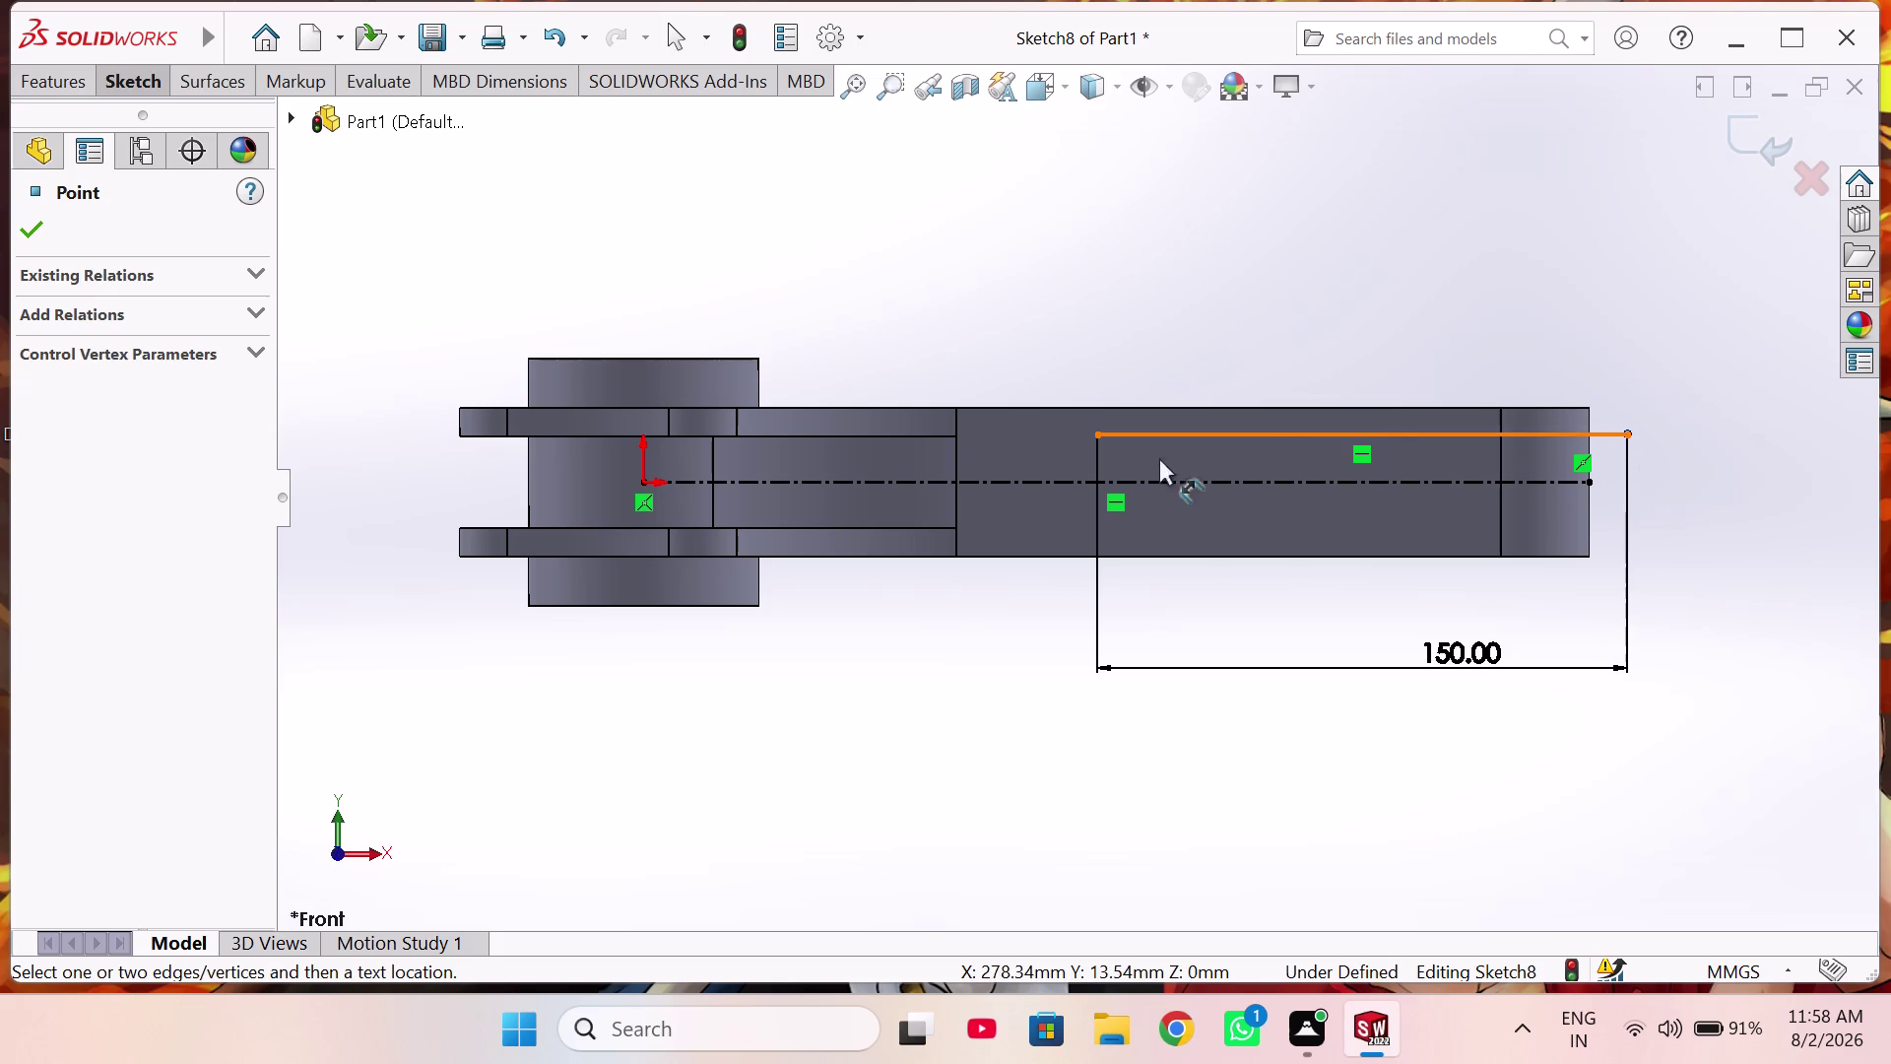
Set the horizontal line length to 150 and place the dimension below it.
drag(1097, 432, 1033, 433)
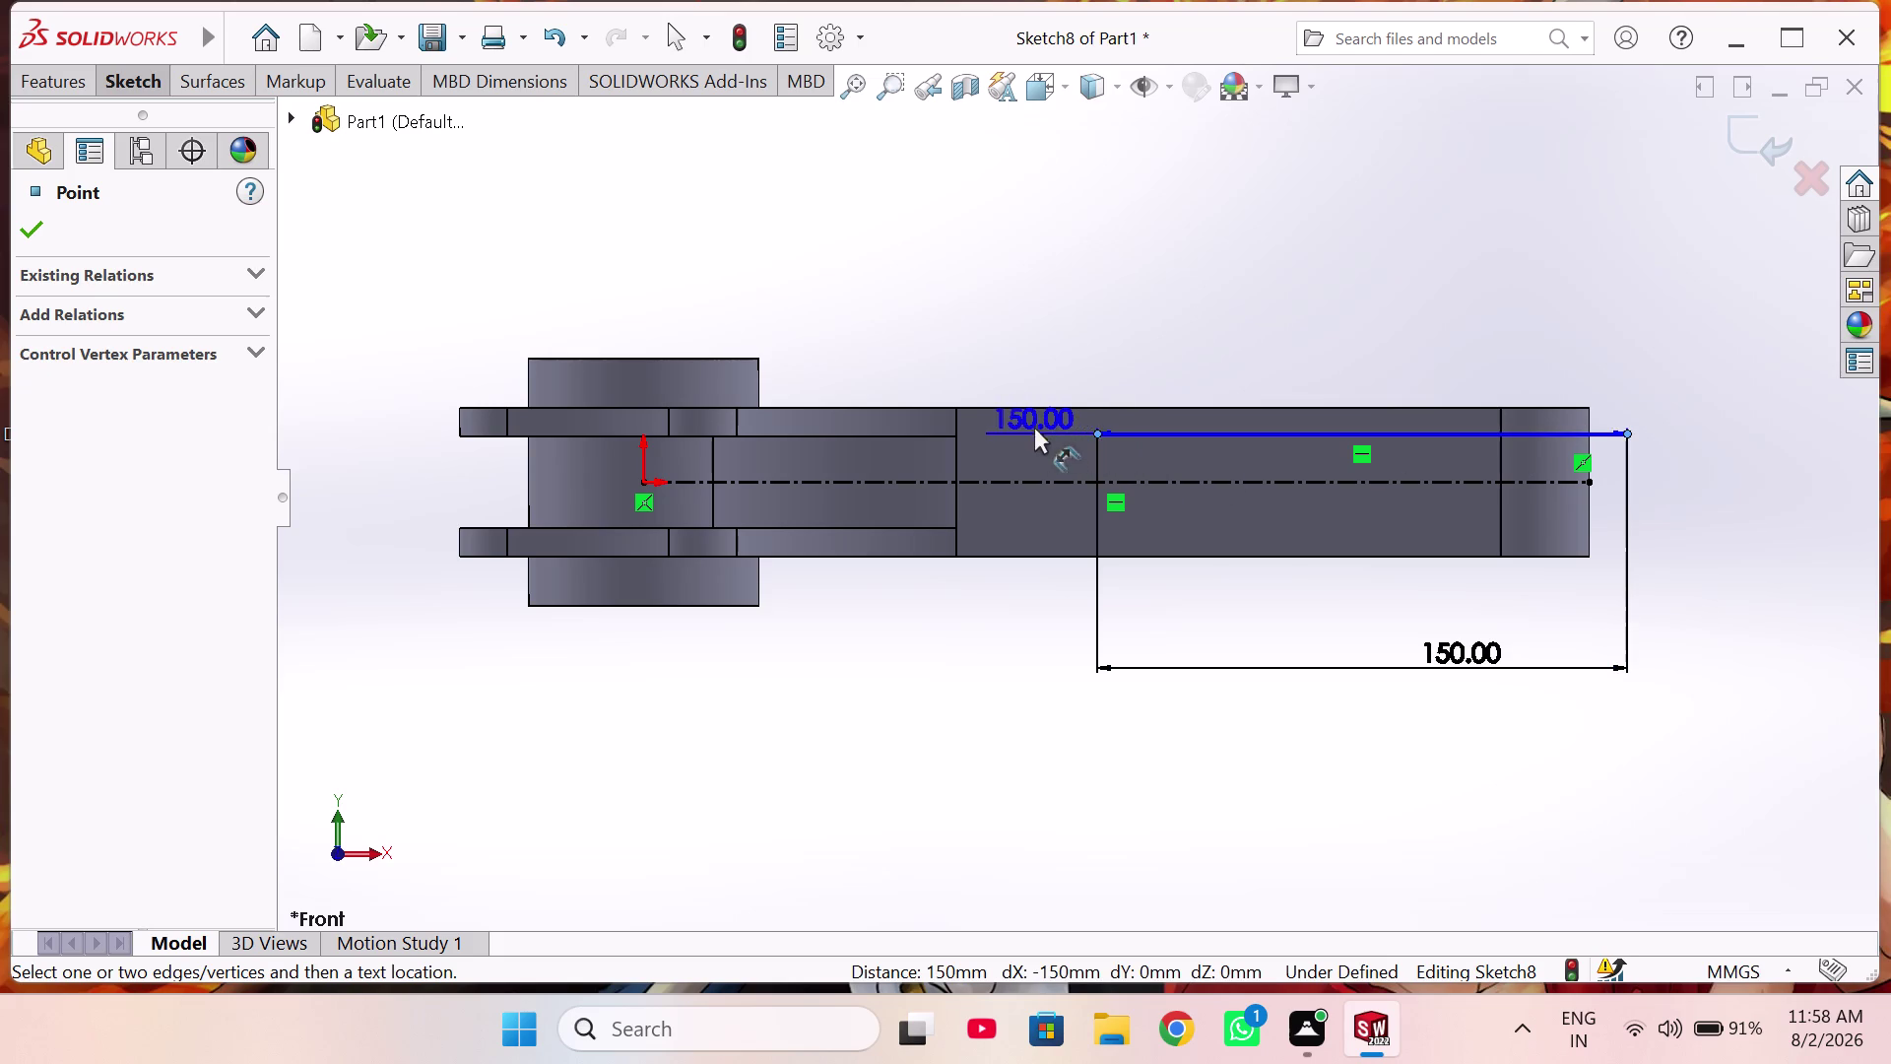
key(Escape)
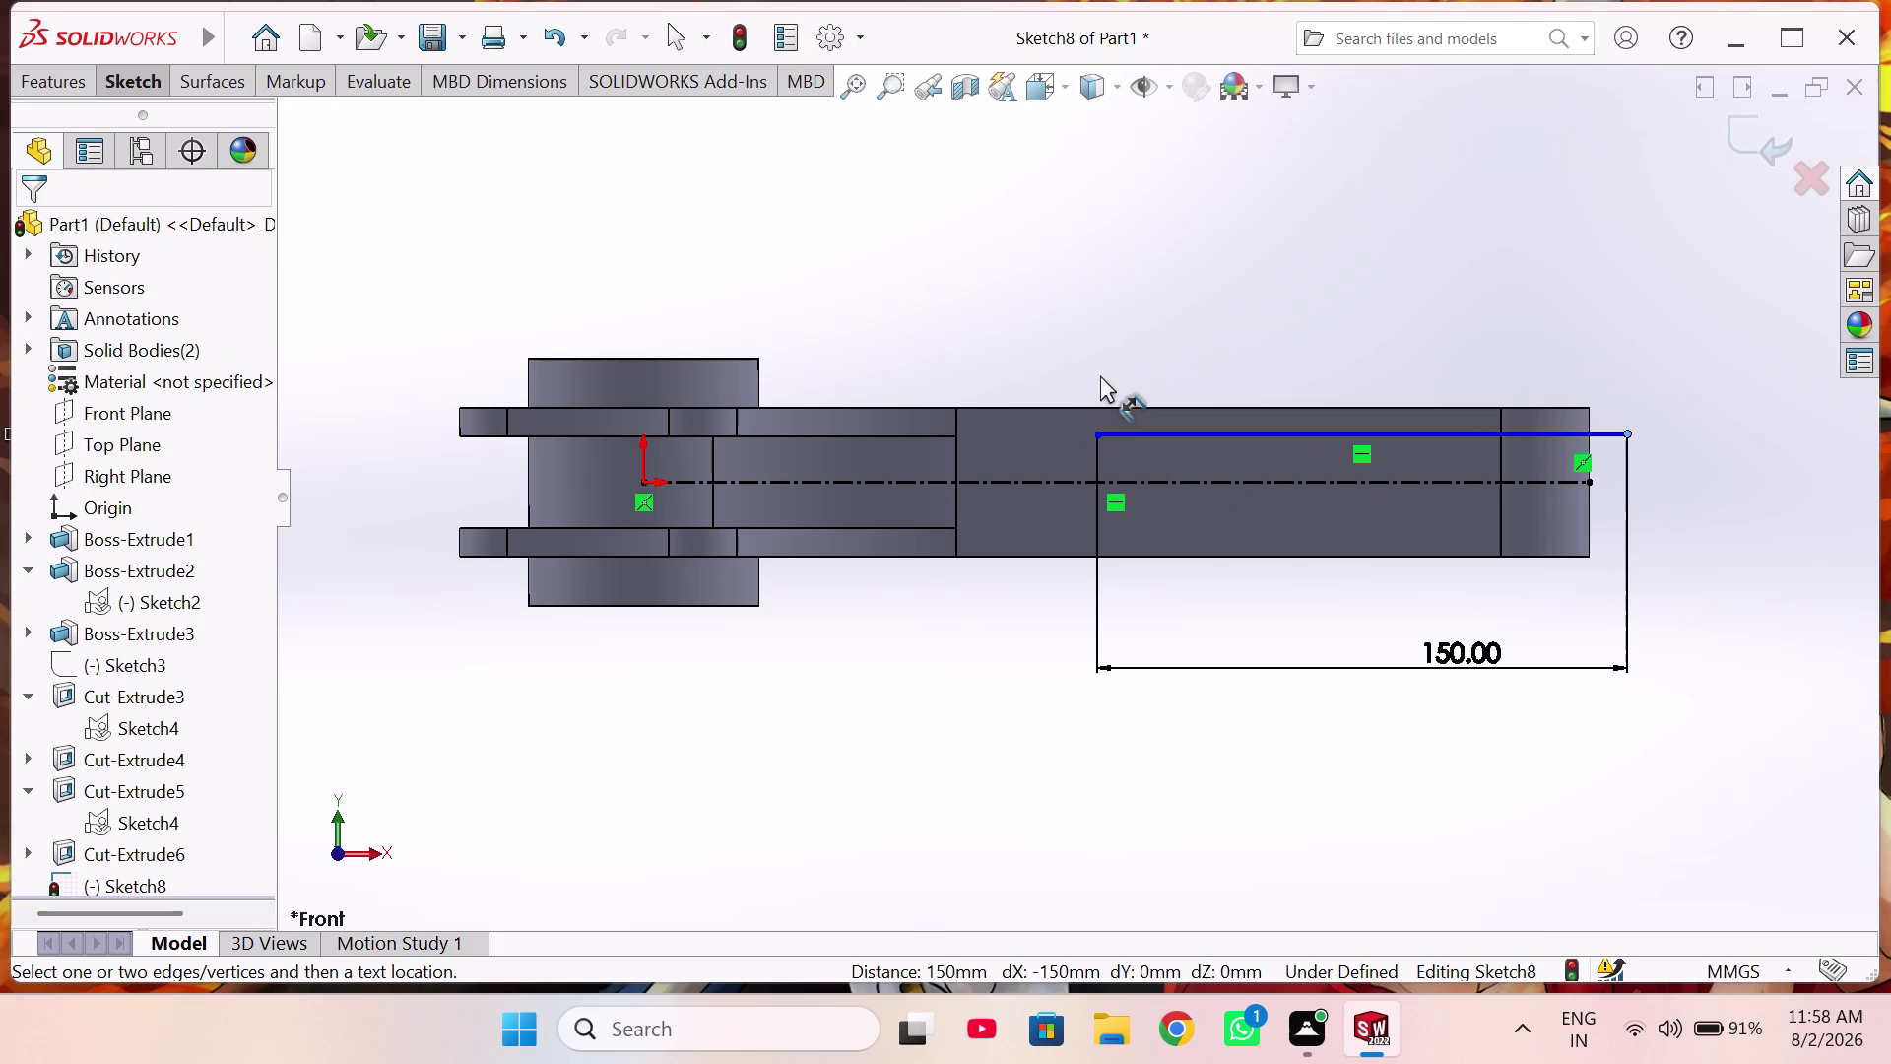
key(Escape)
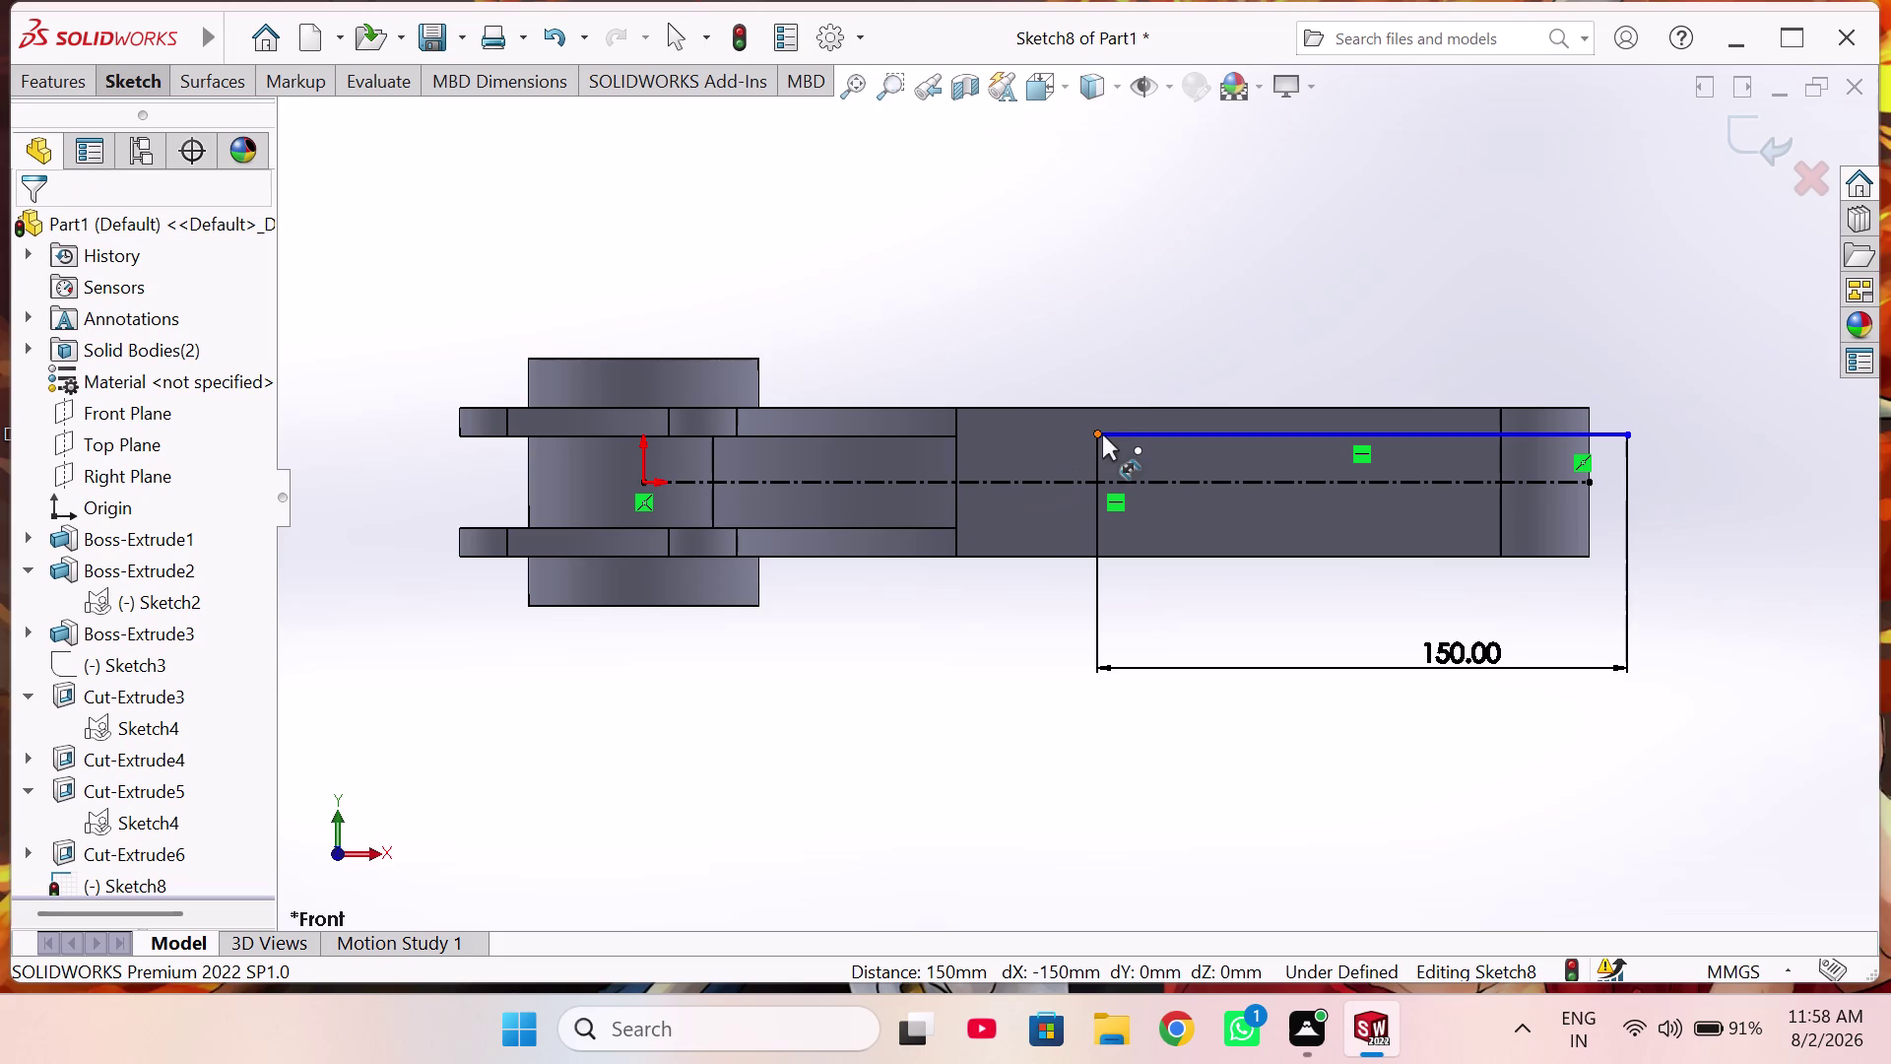
Shift the 150 mm line slightly to the left along the part.
right_click(1082, 298)
click(1139, 391)
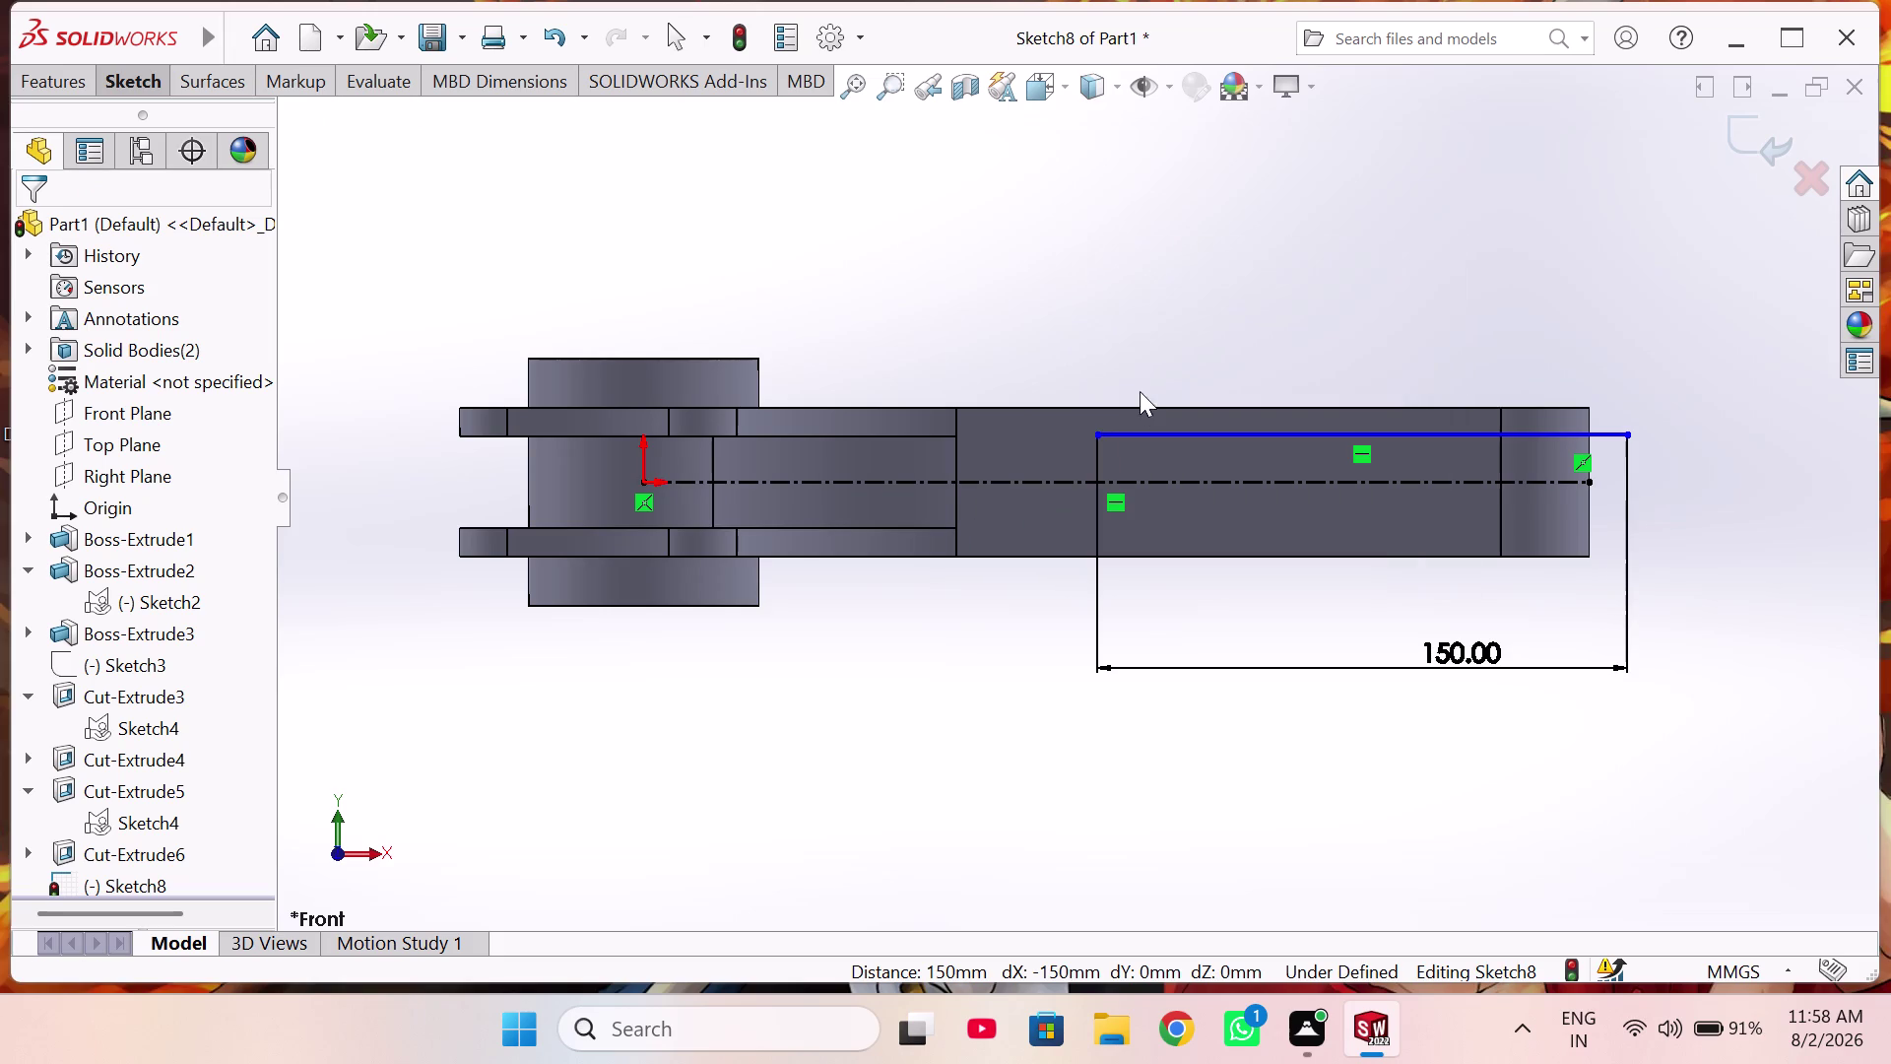
drag(1096, 434, 1069, 432)
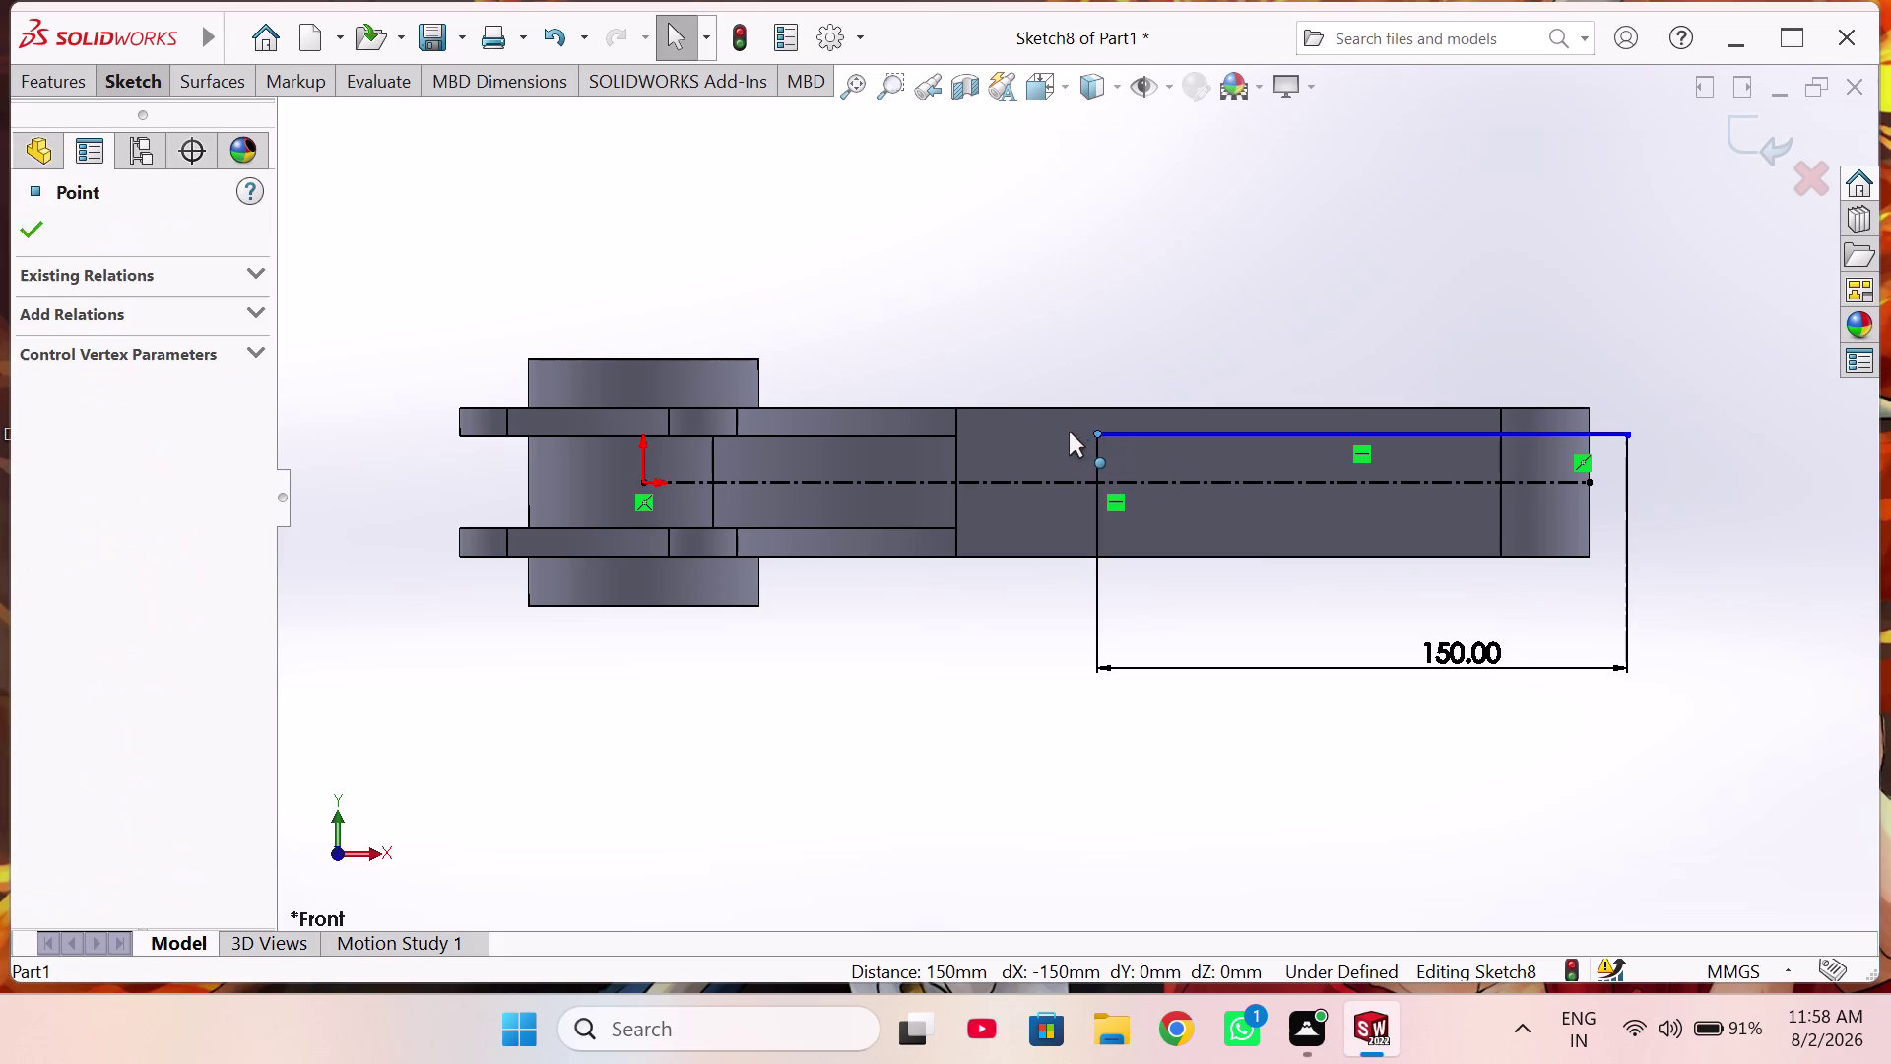
drag(1069, 433, 1052, 435)
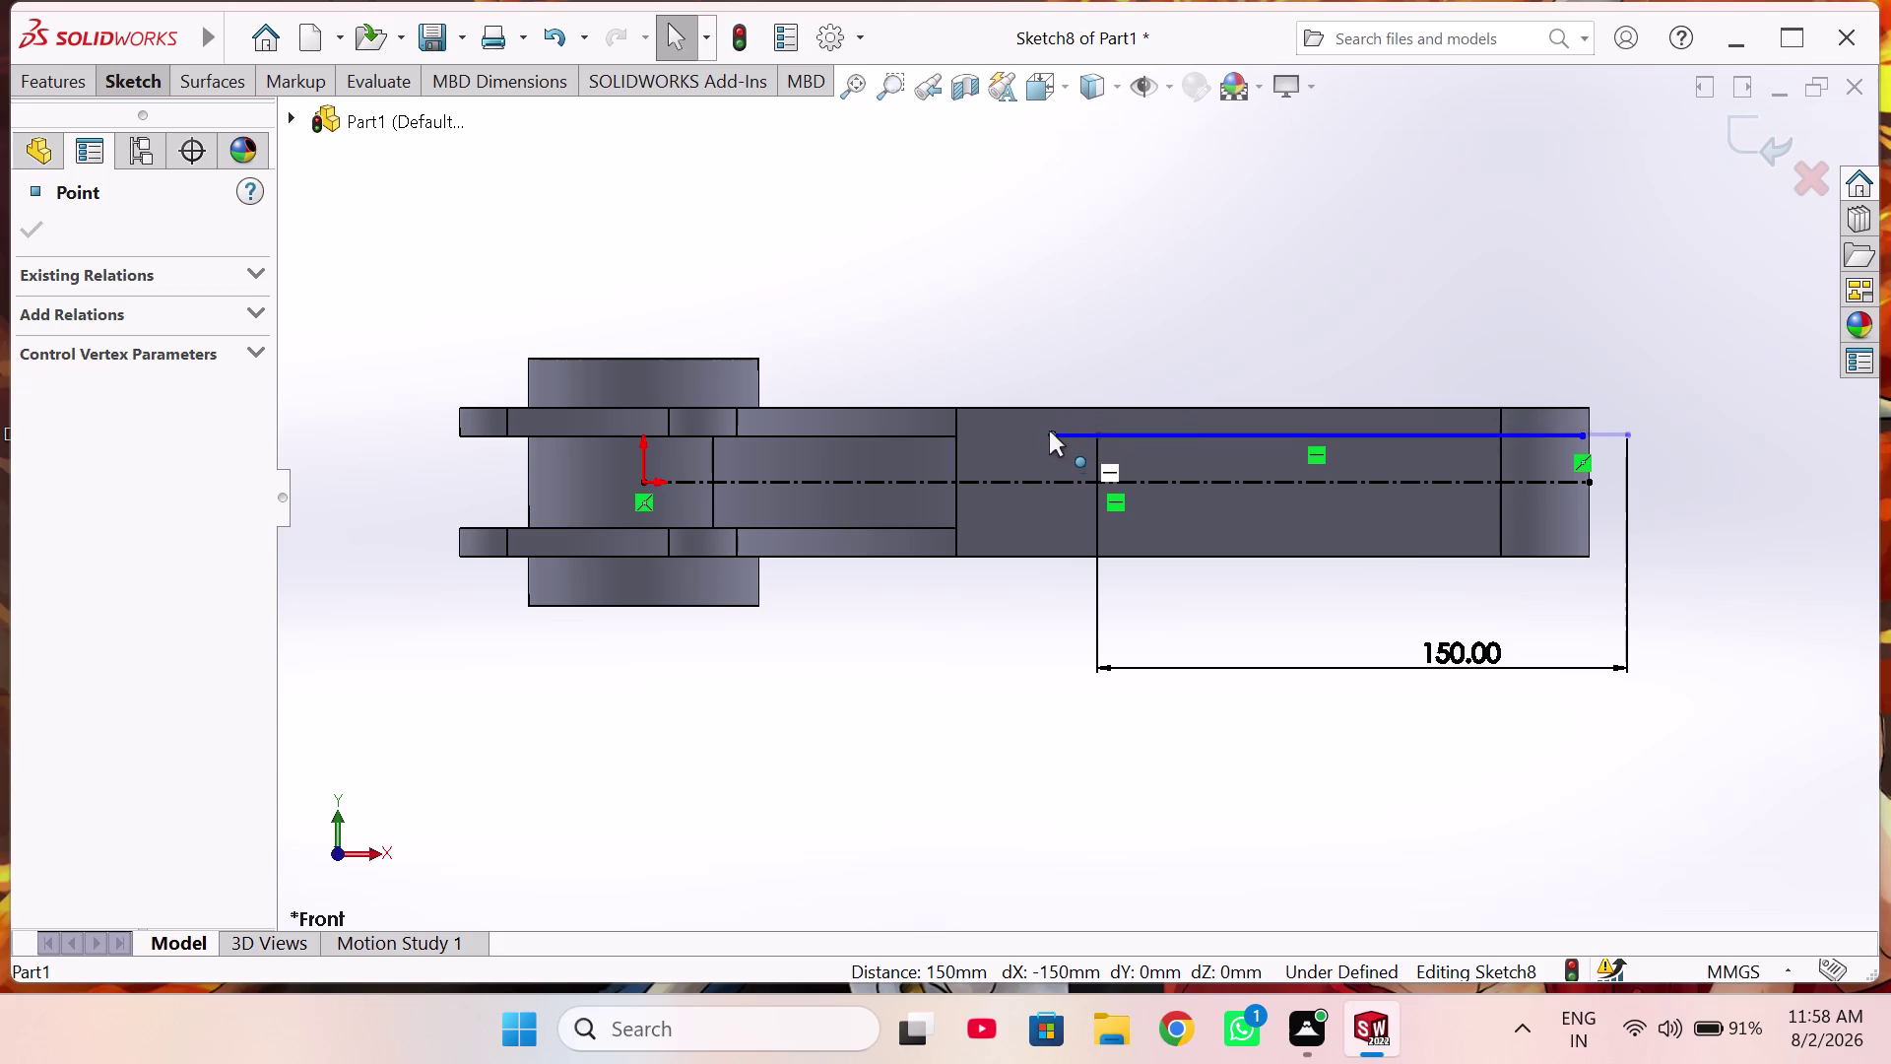
drag(1051, 435, 1044, 431)
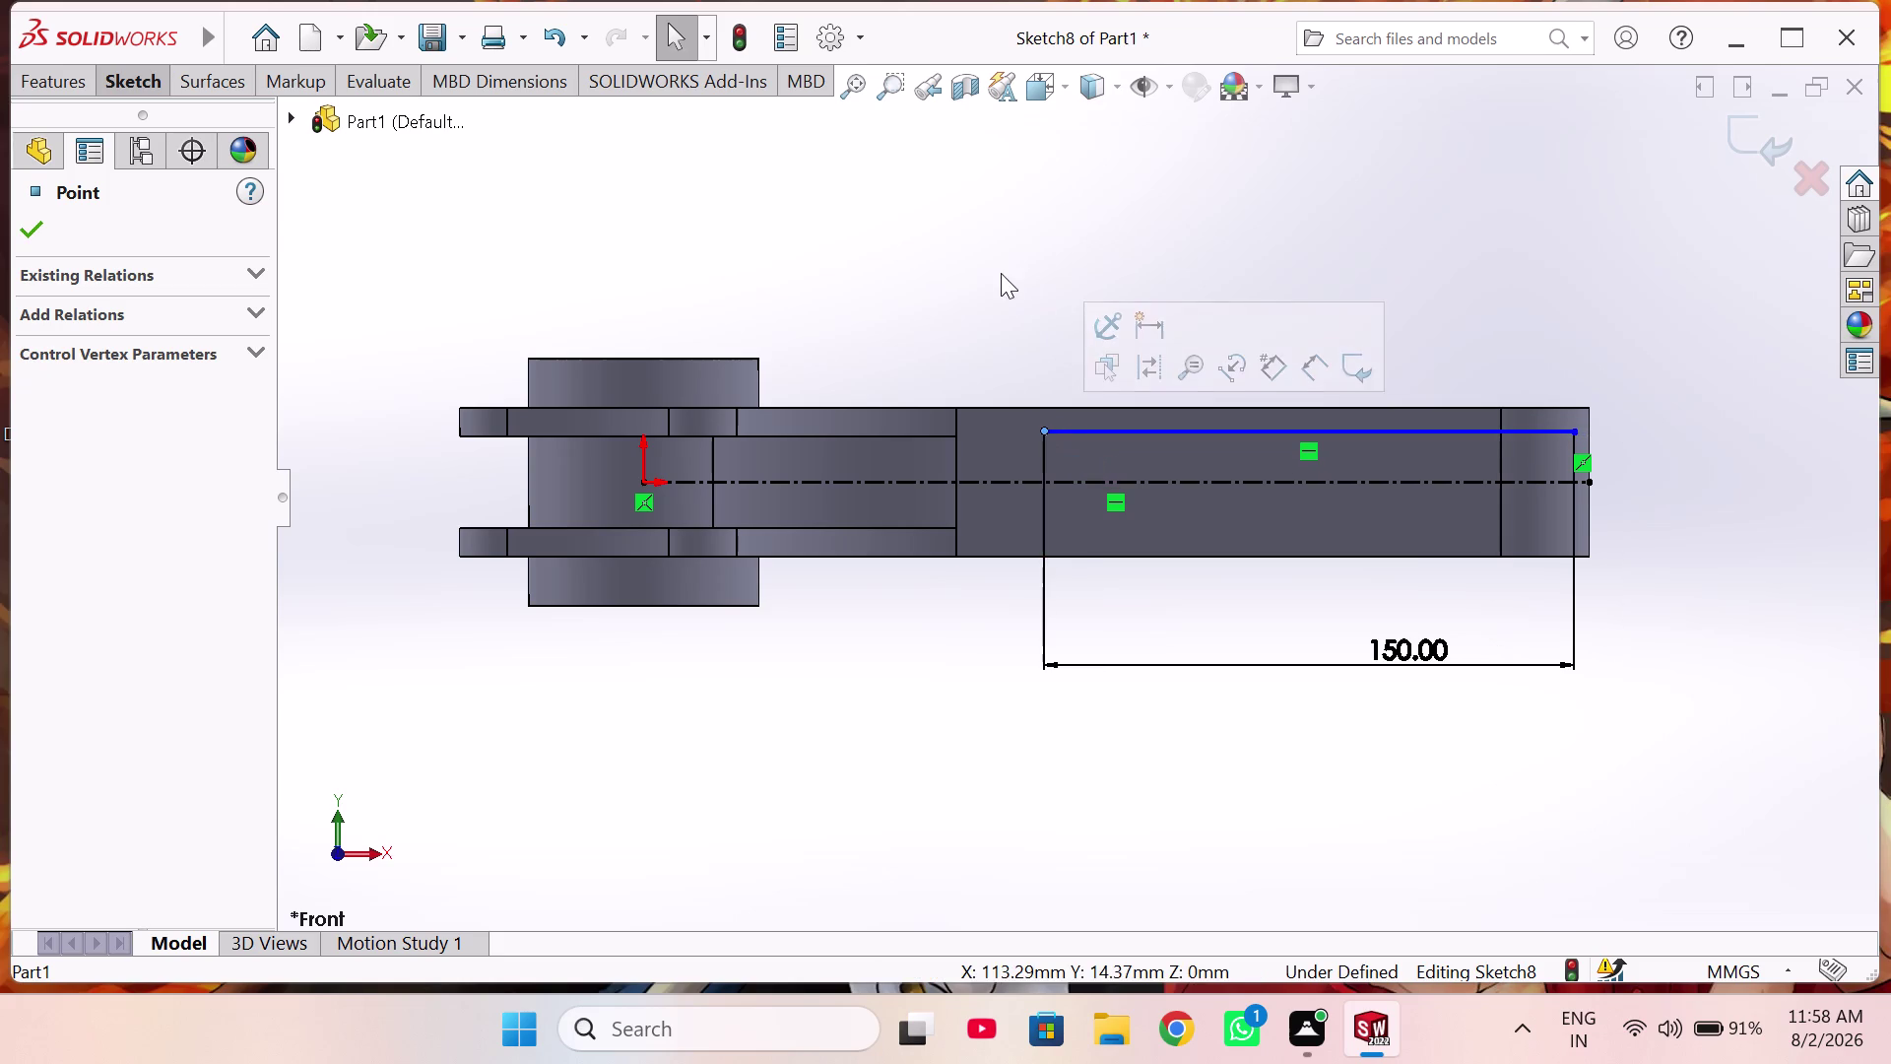
Dimension the 150 mm line 14 mm from the centerline, then end dimensioning.
click(1001, 273)
right_drag(1181, 334, 1146, 207)
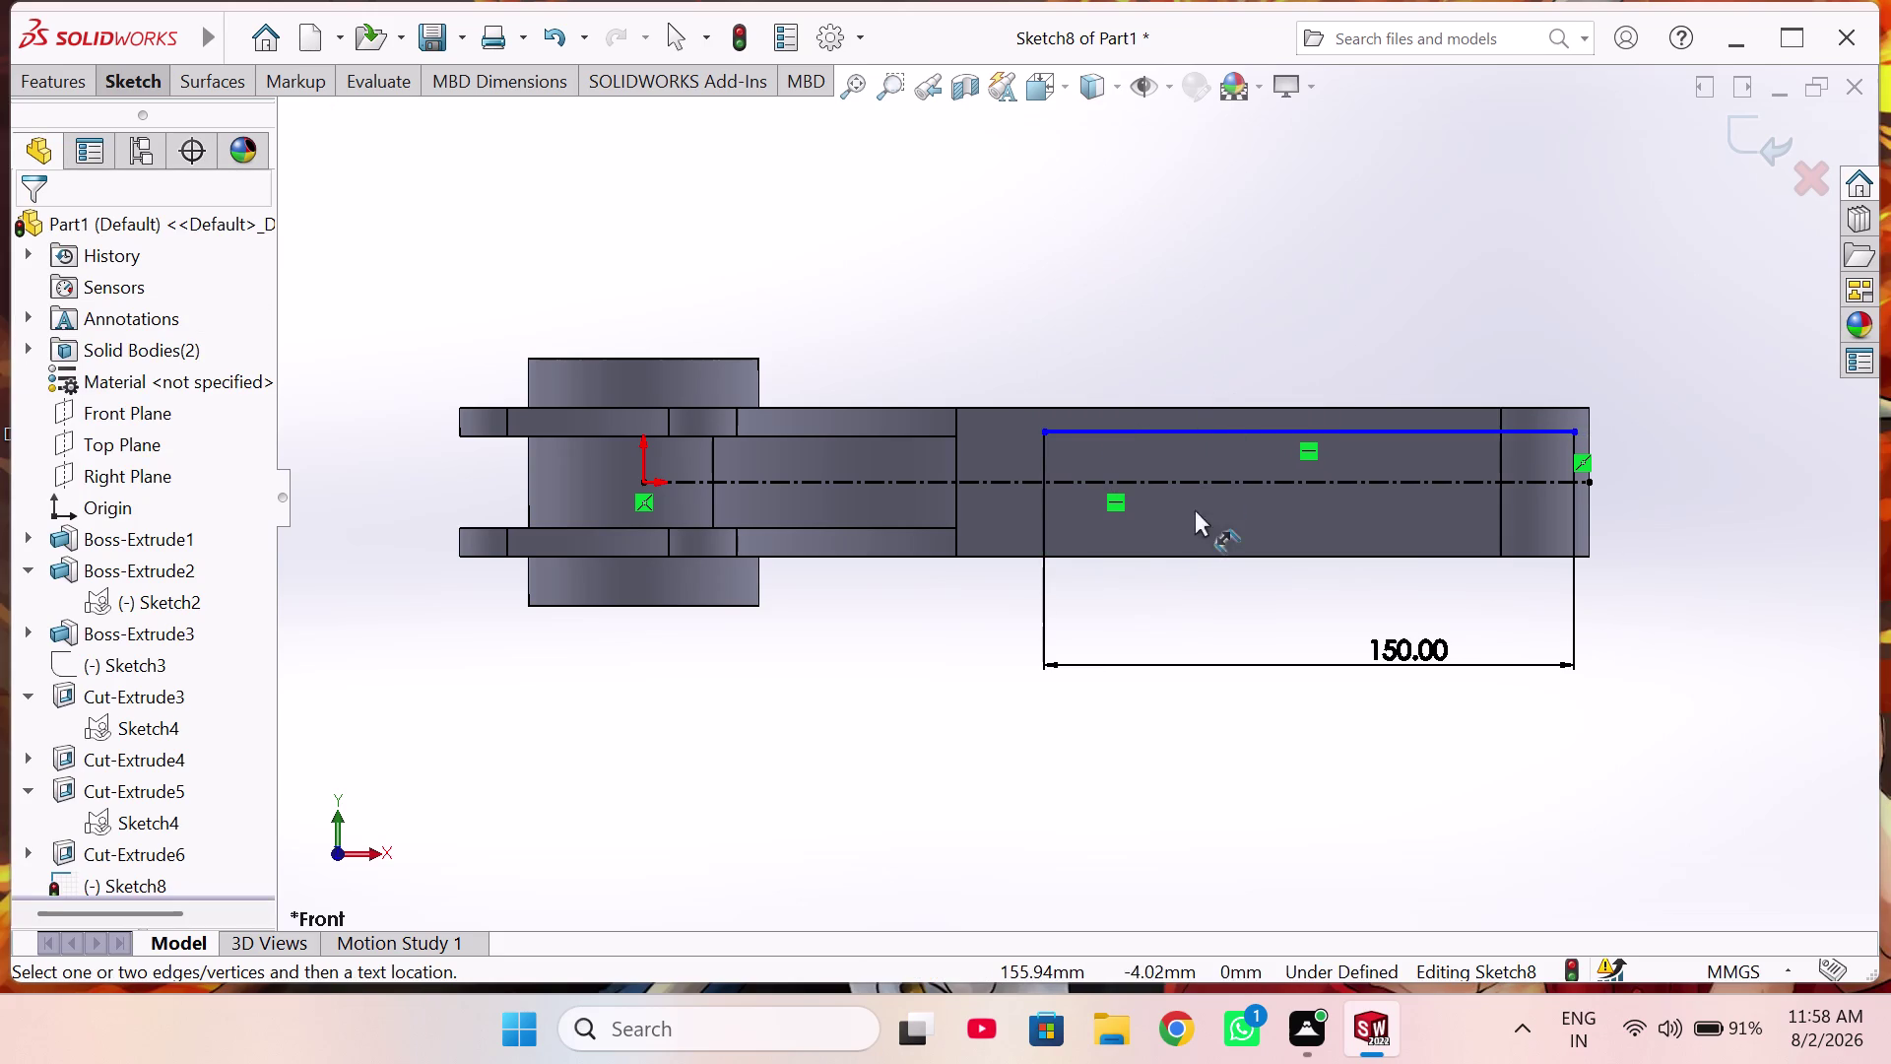
click(1233, 478)
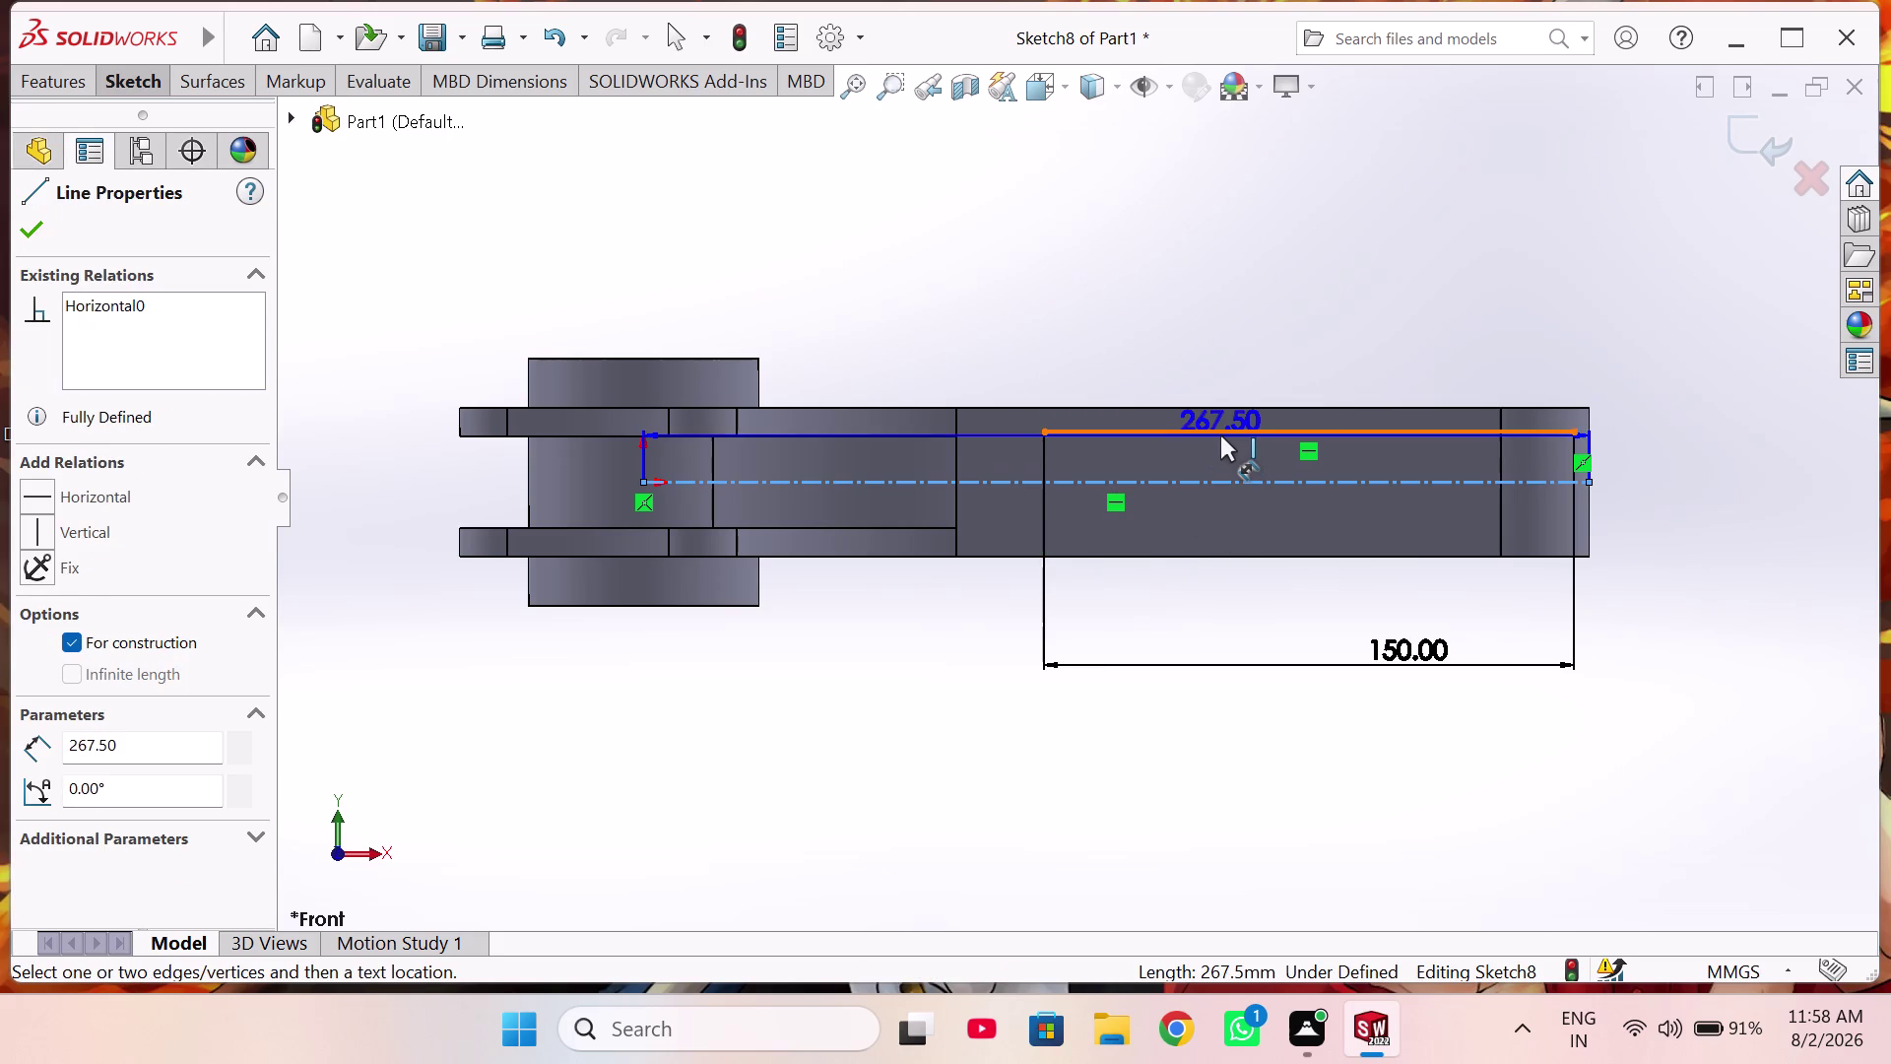
click(1222, 433)
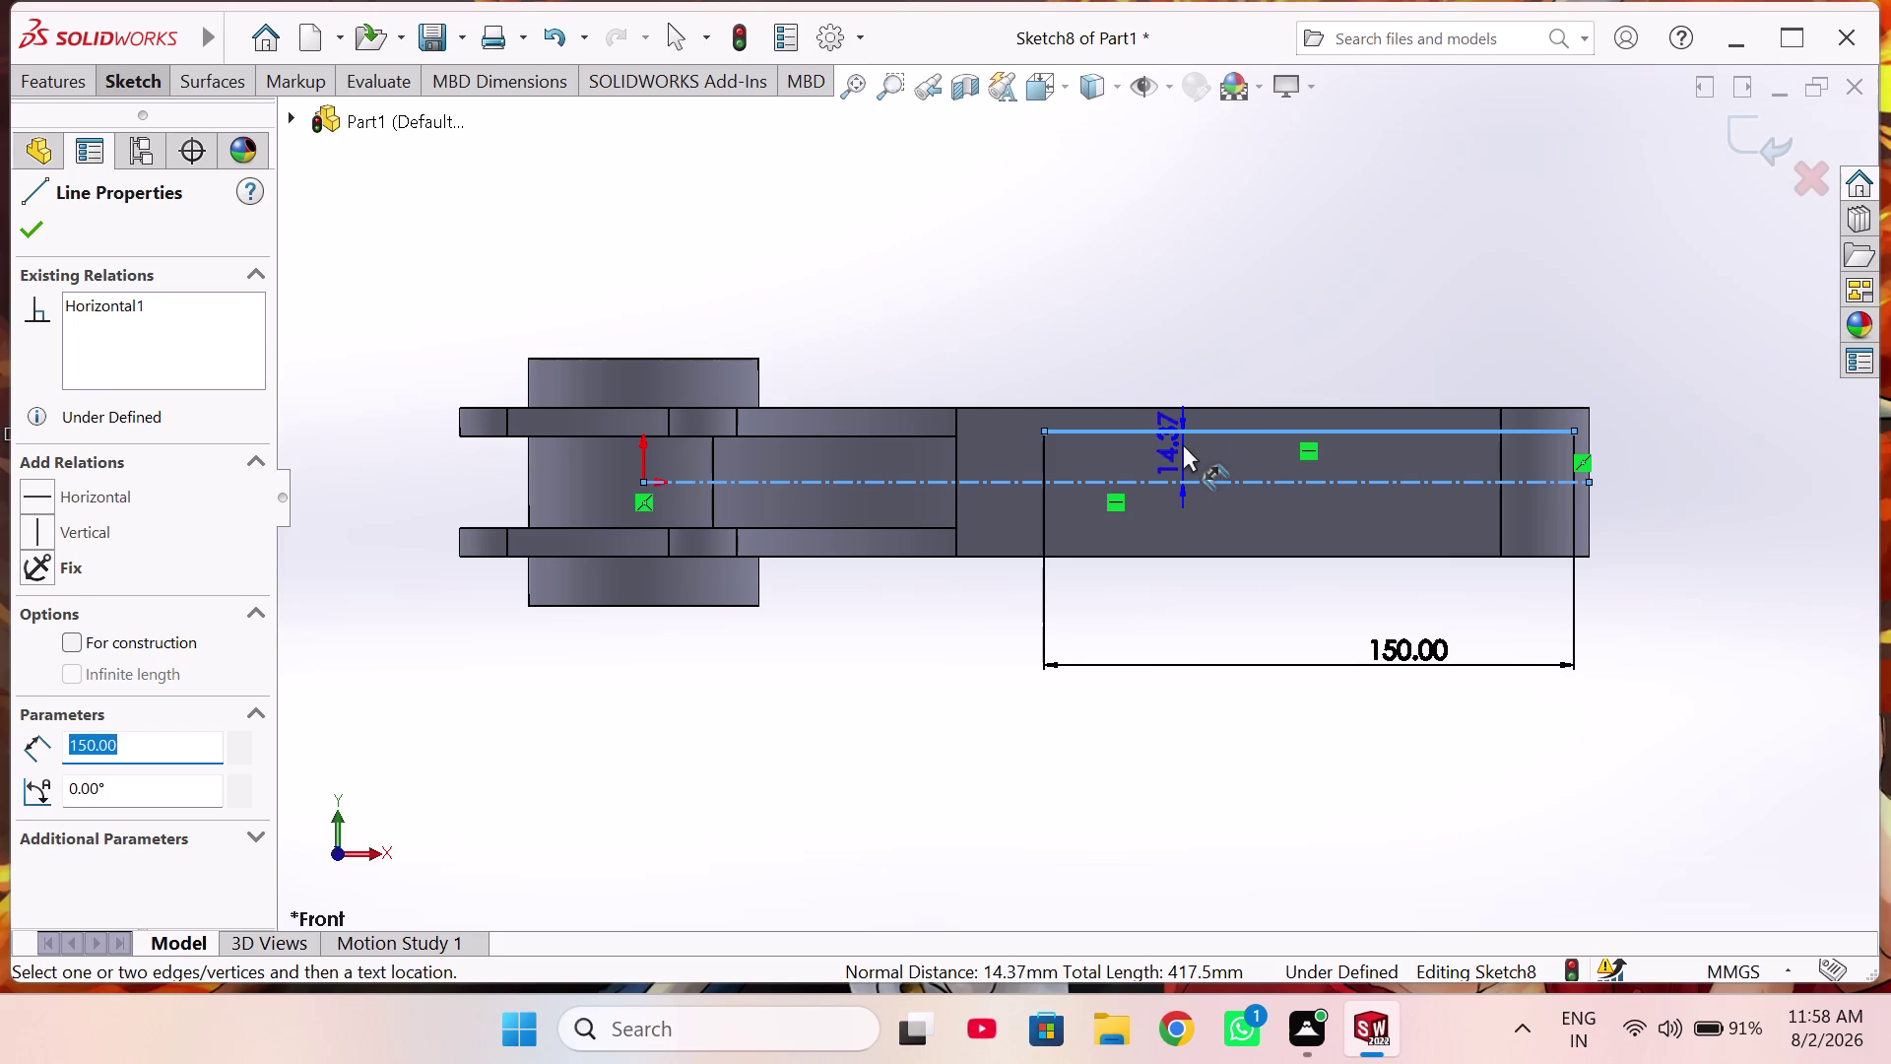
click(1182, 444)
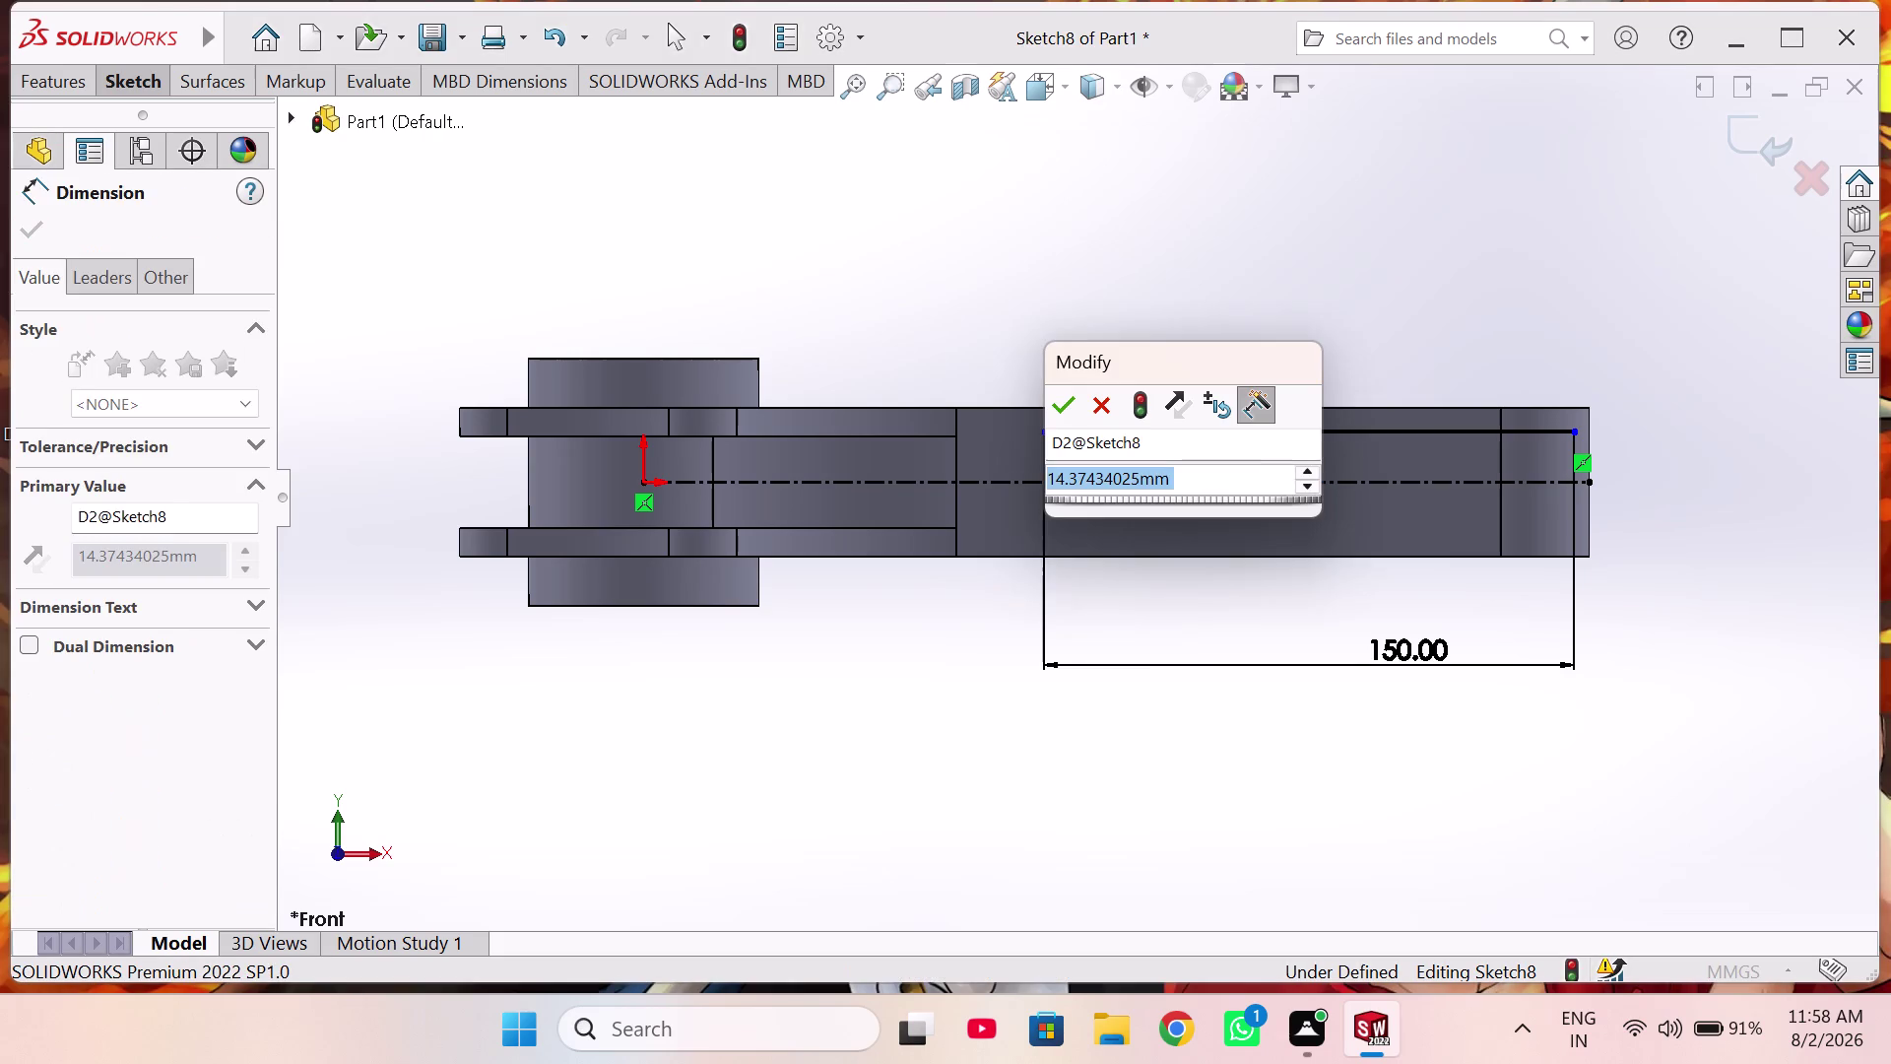
text(14)
key(Return)
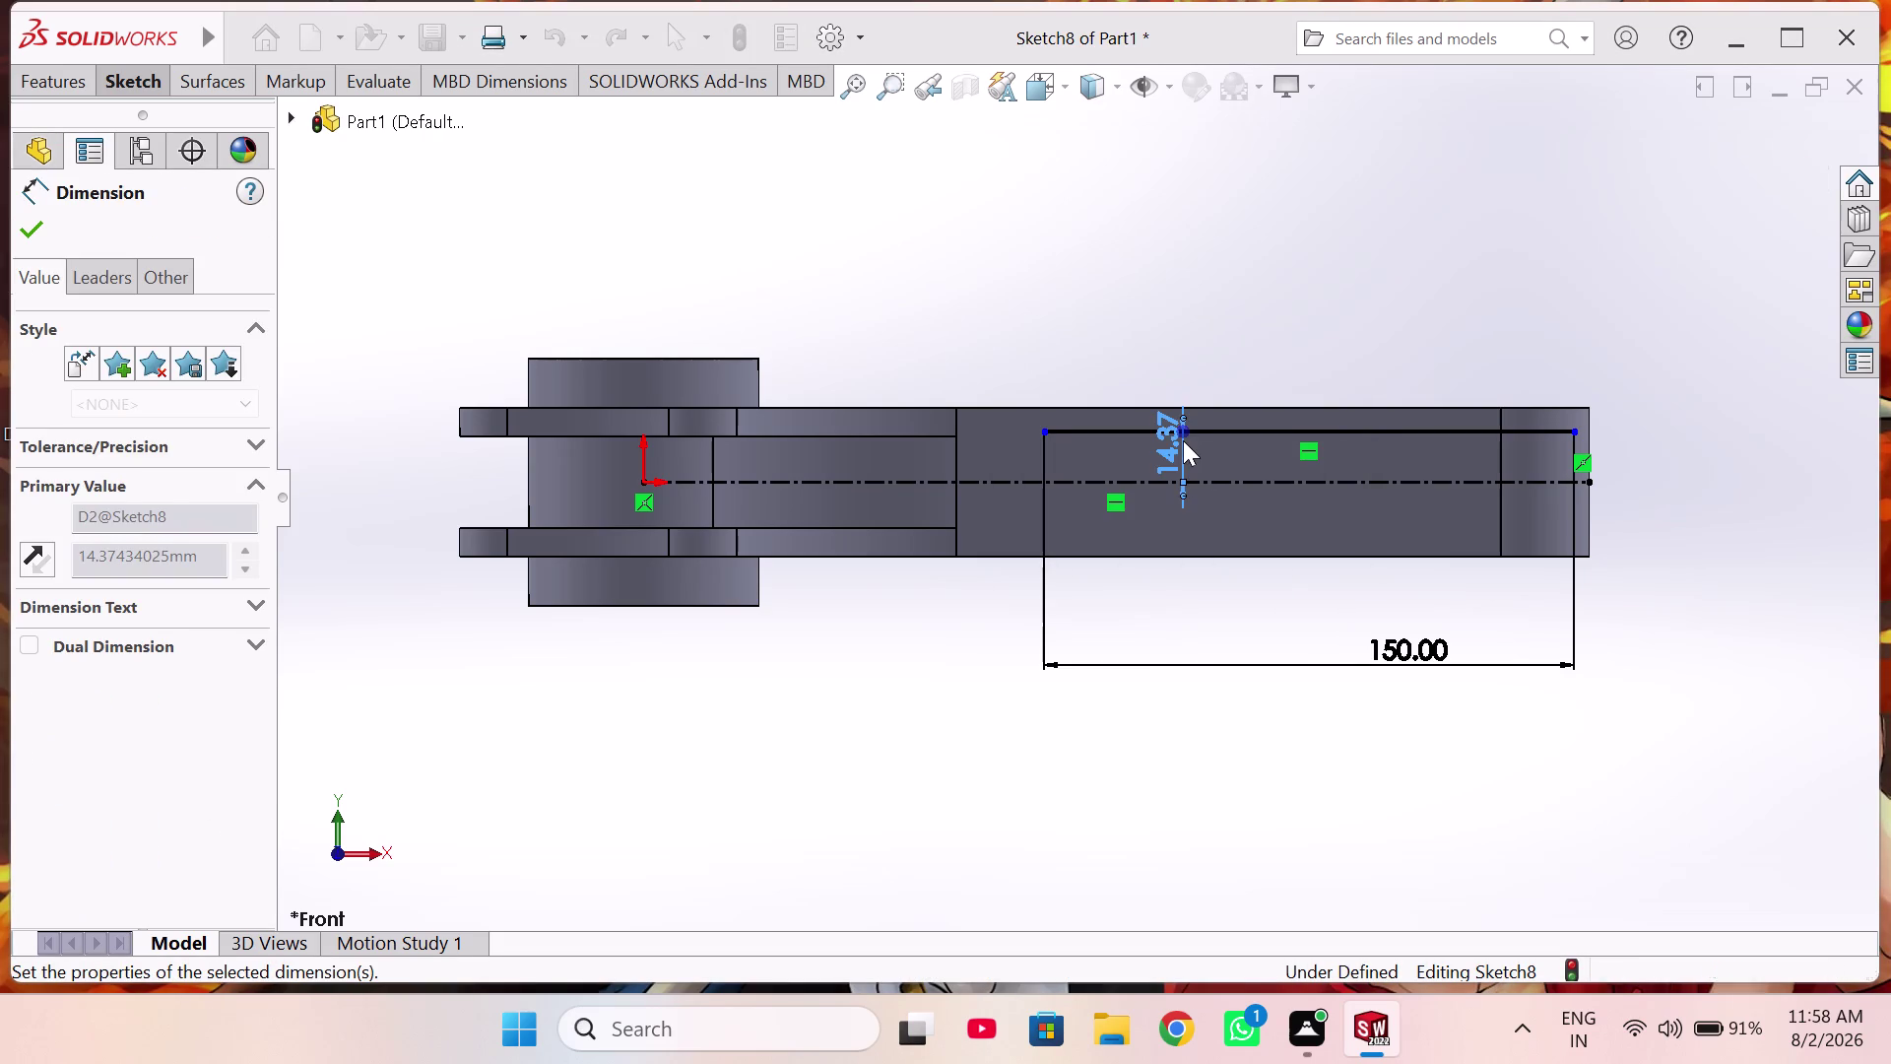
right_click(1355, 273)
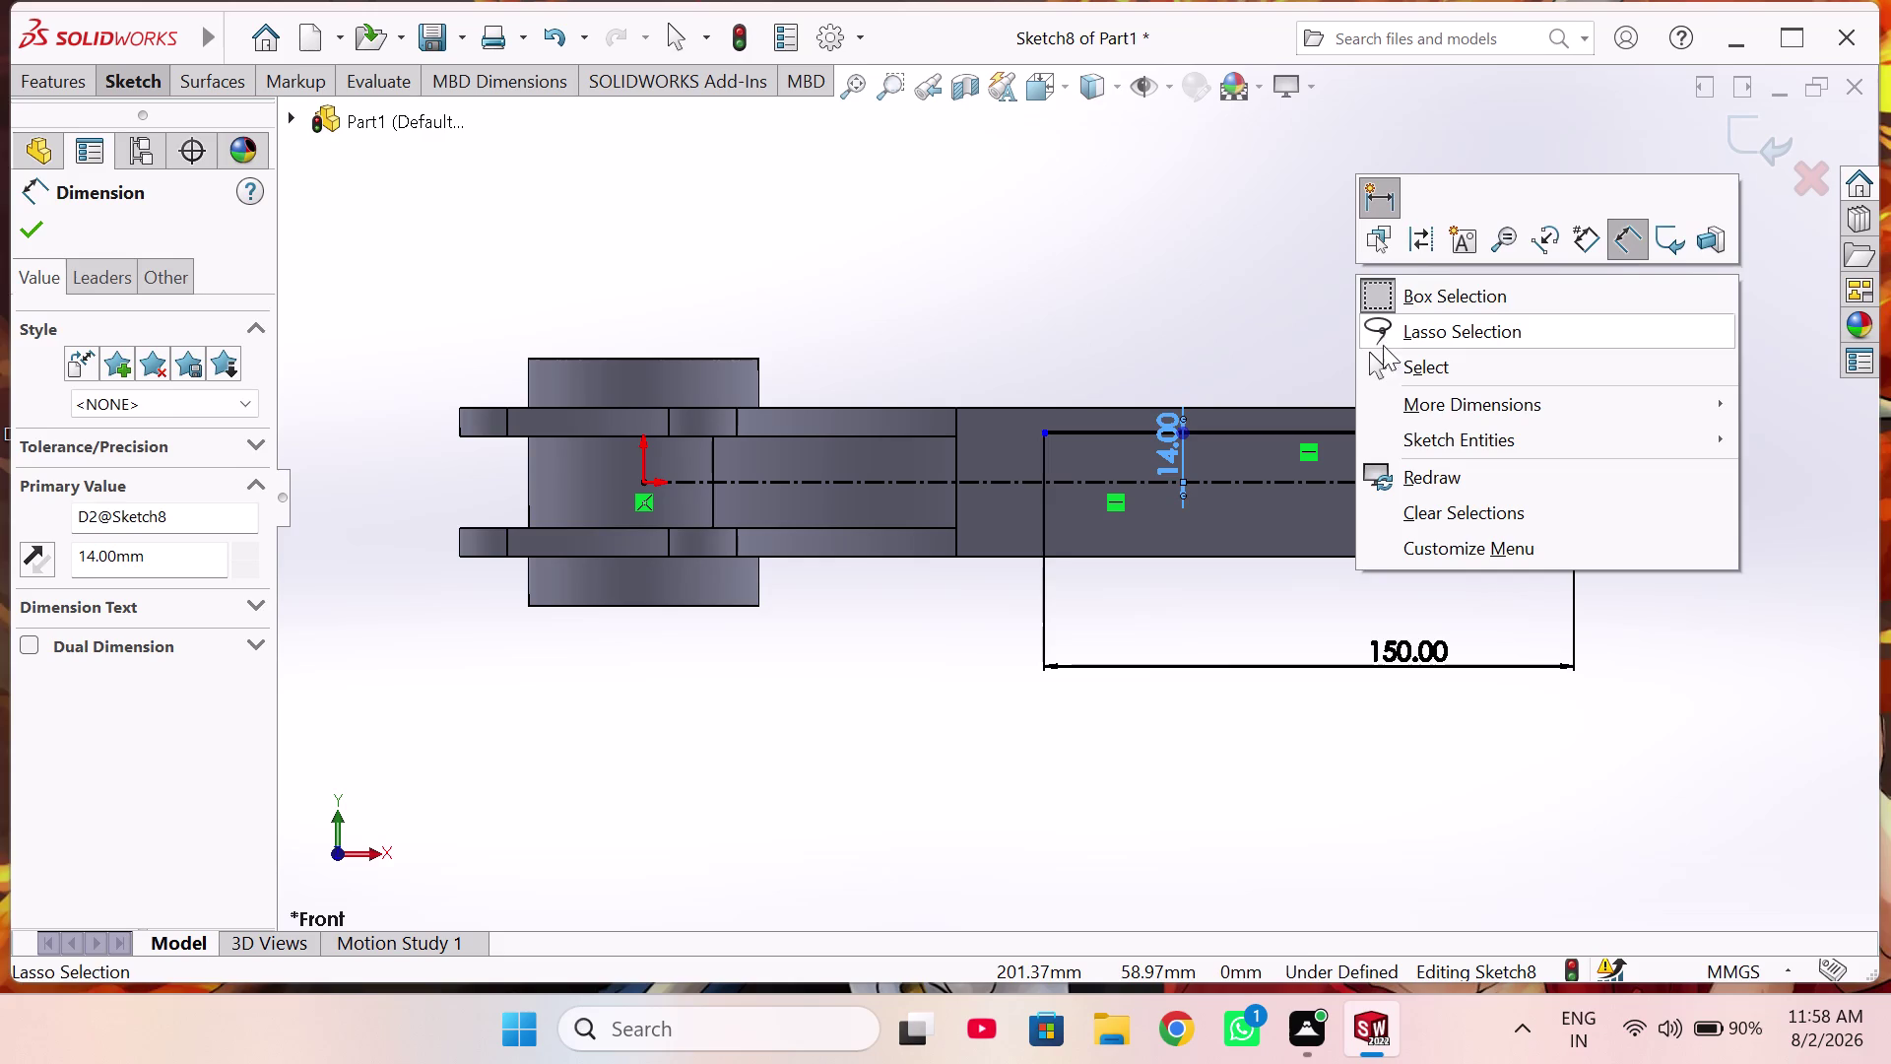
click(1385, 351)
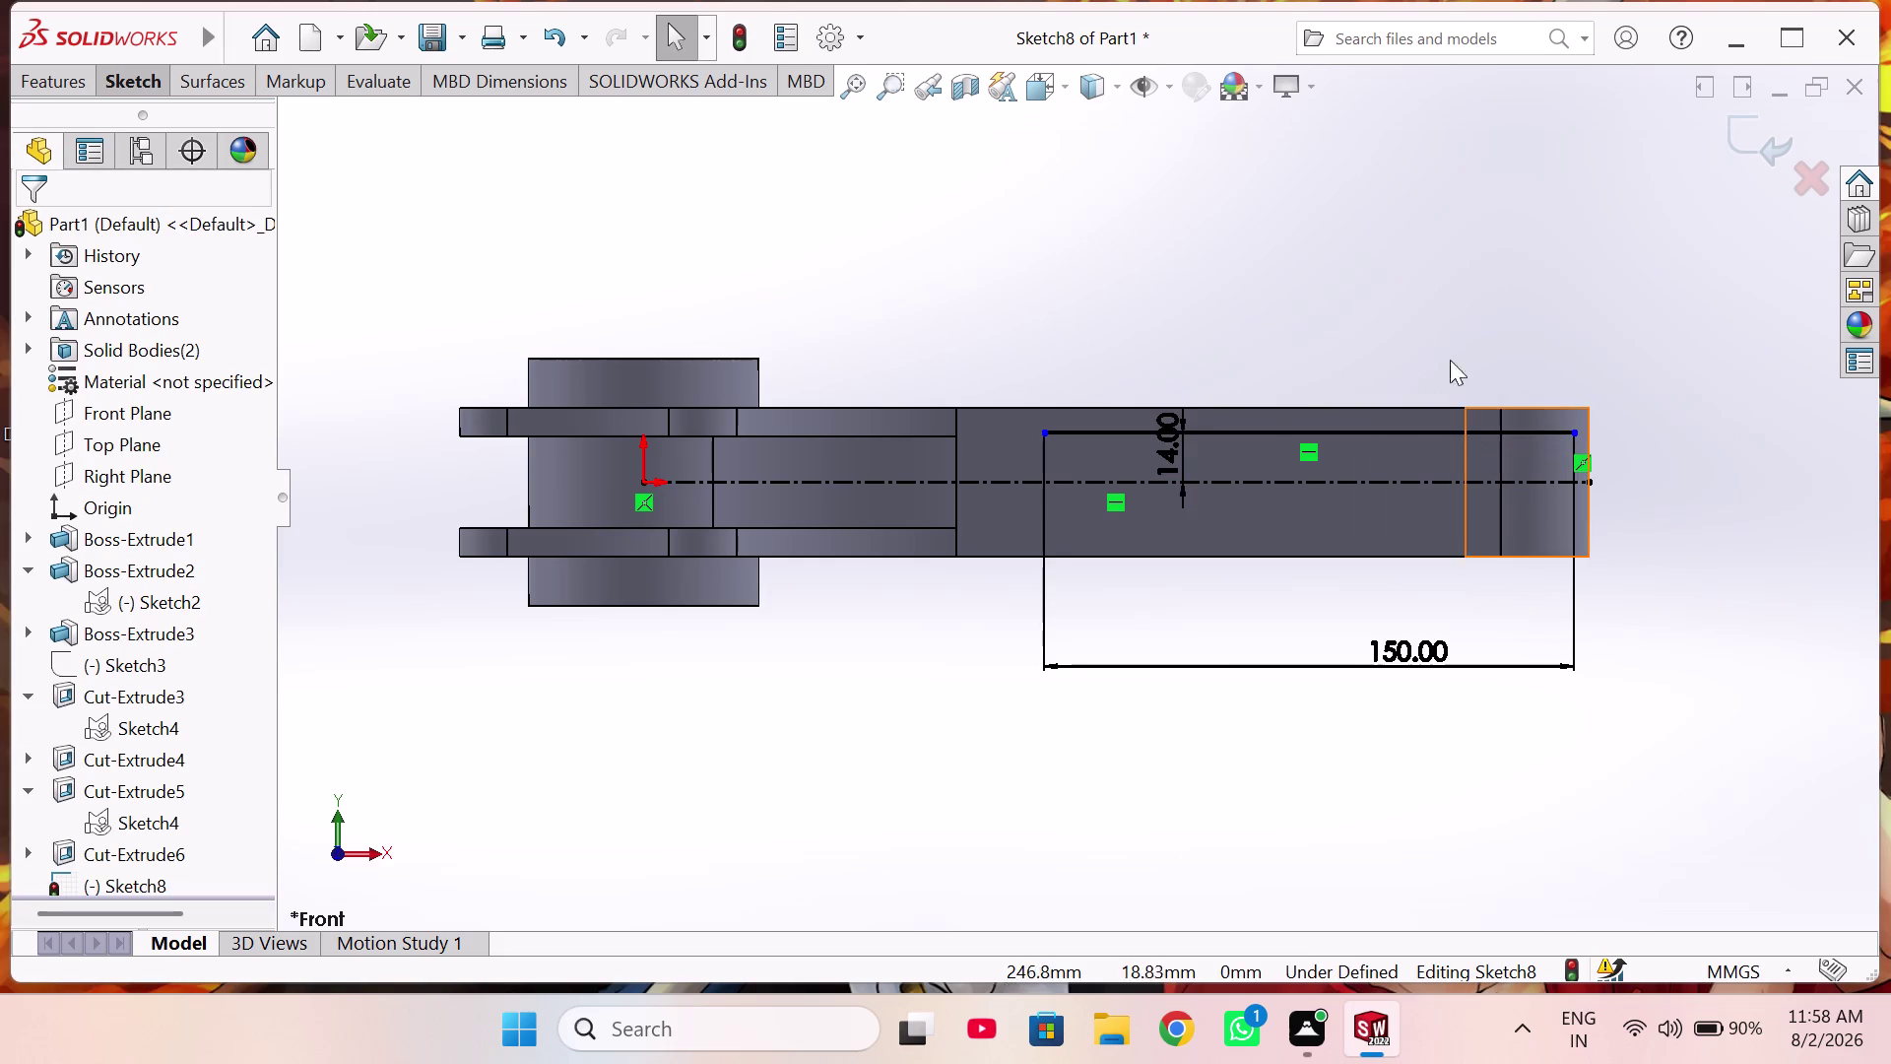
right_drag(1375, 296, 1373, 285)
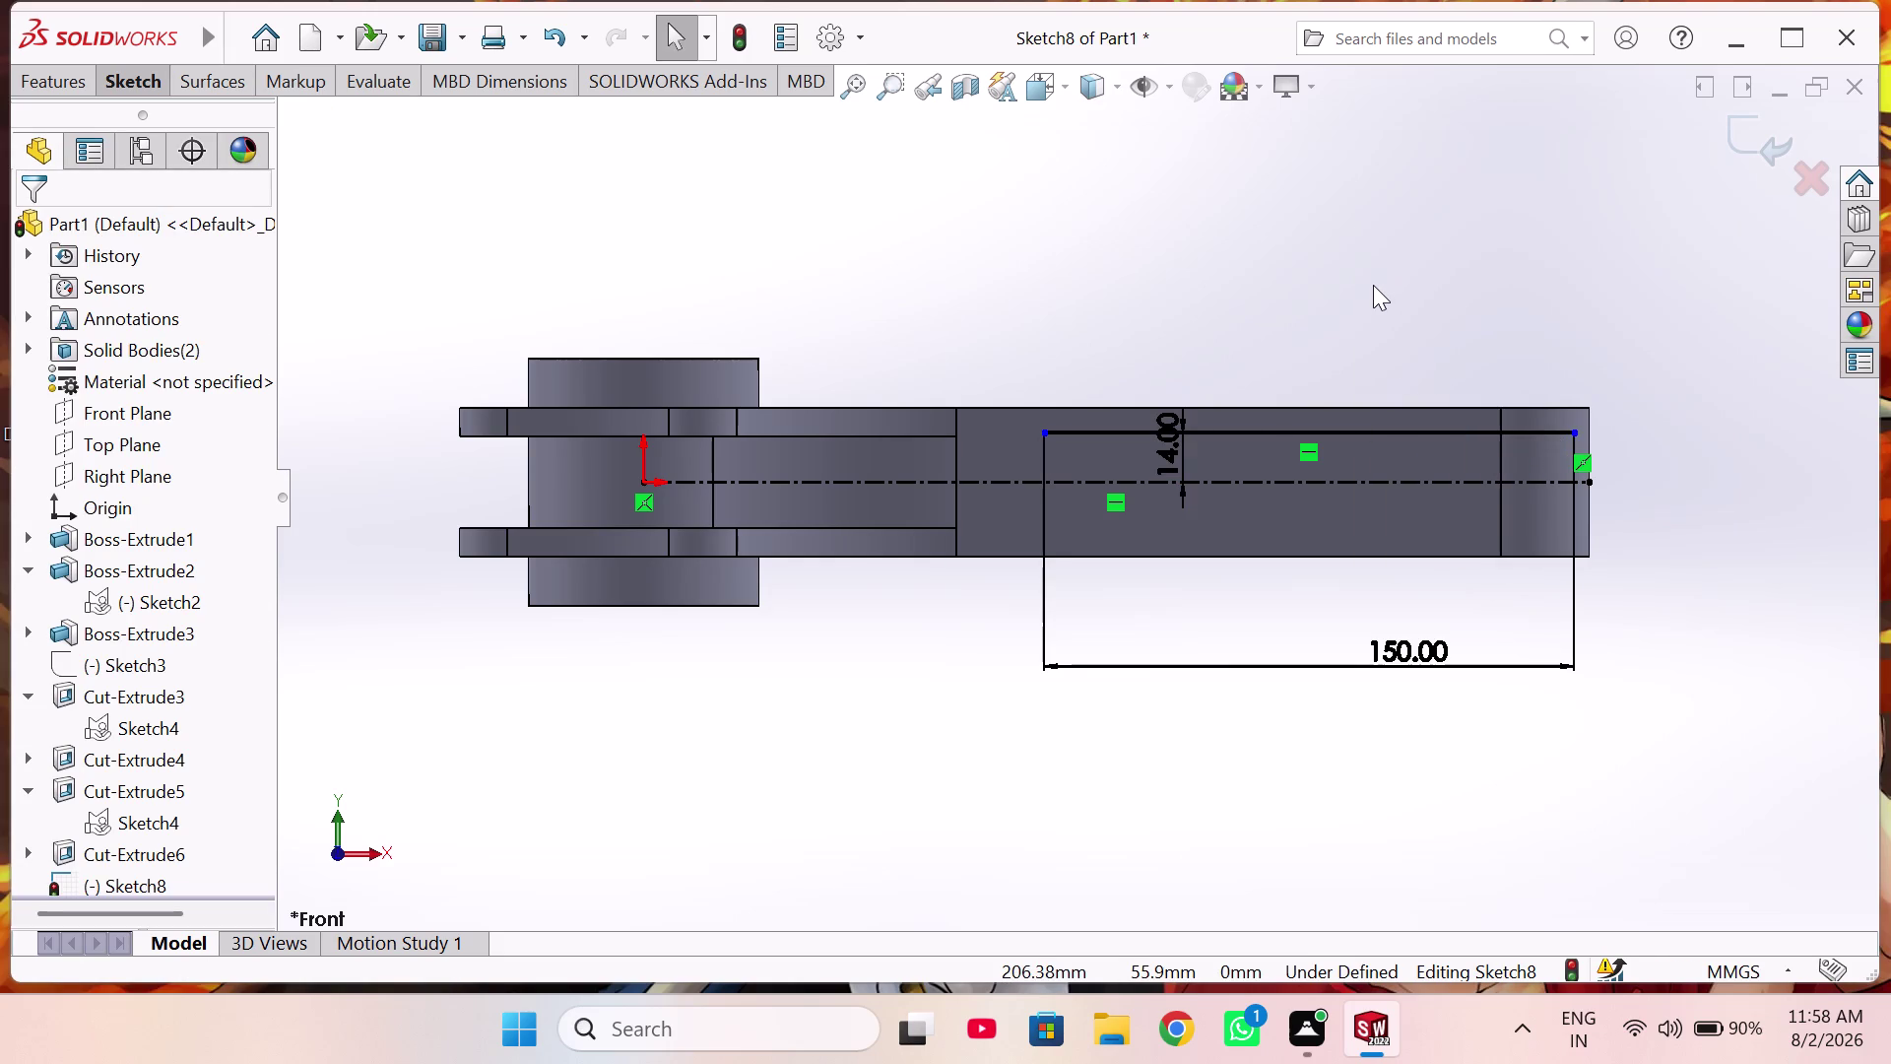
click(1254, 288)
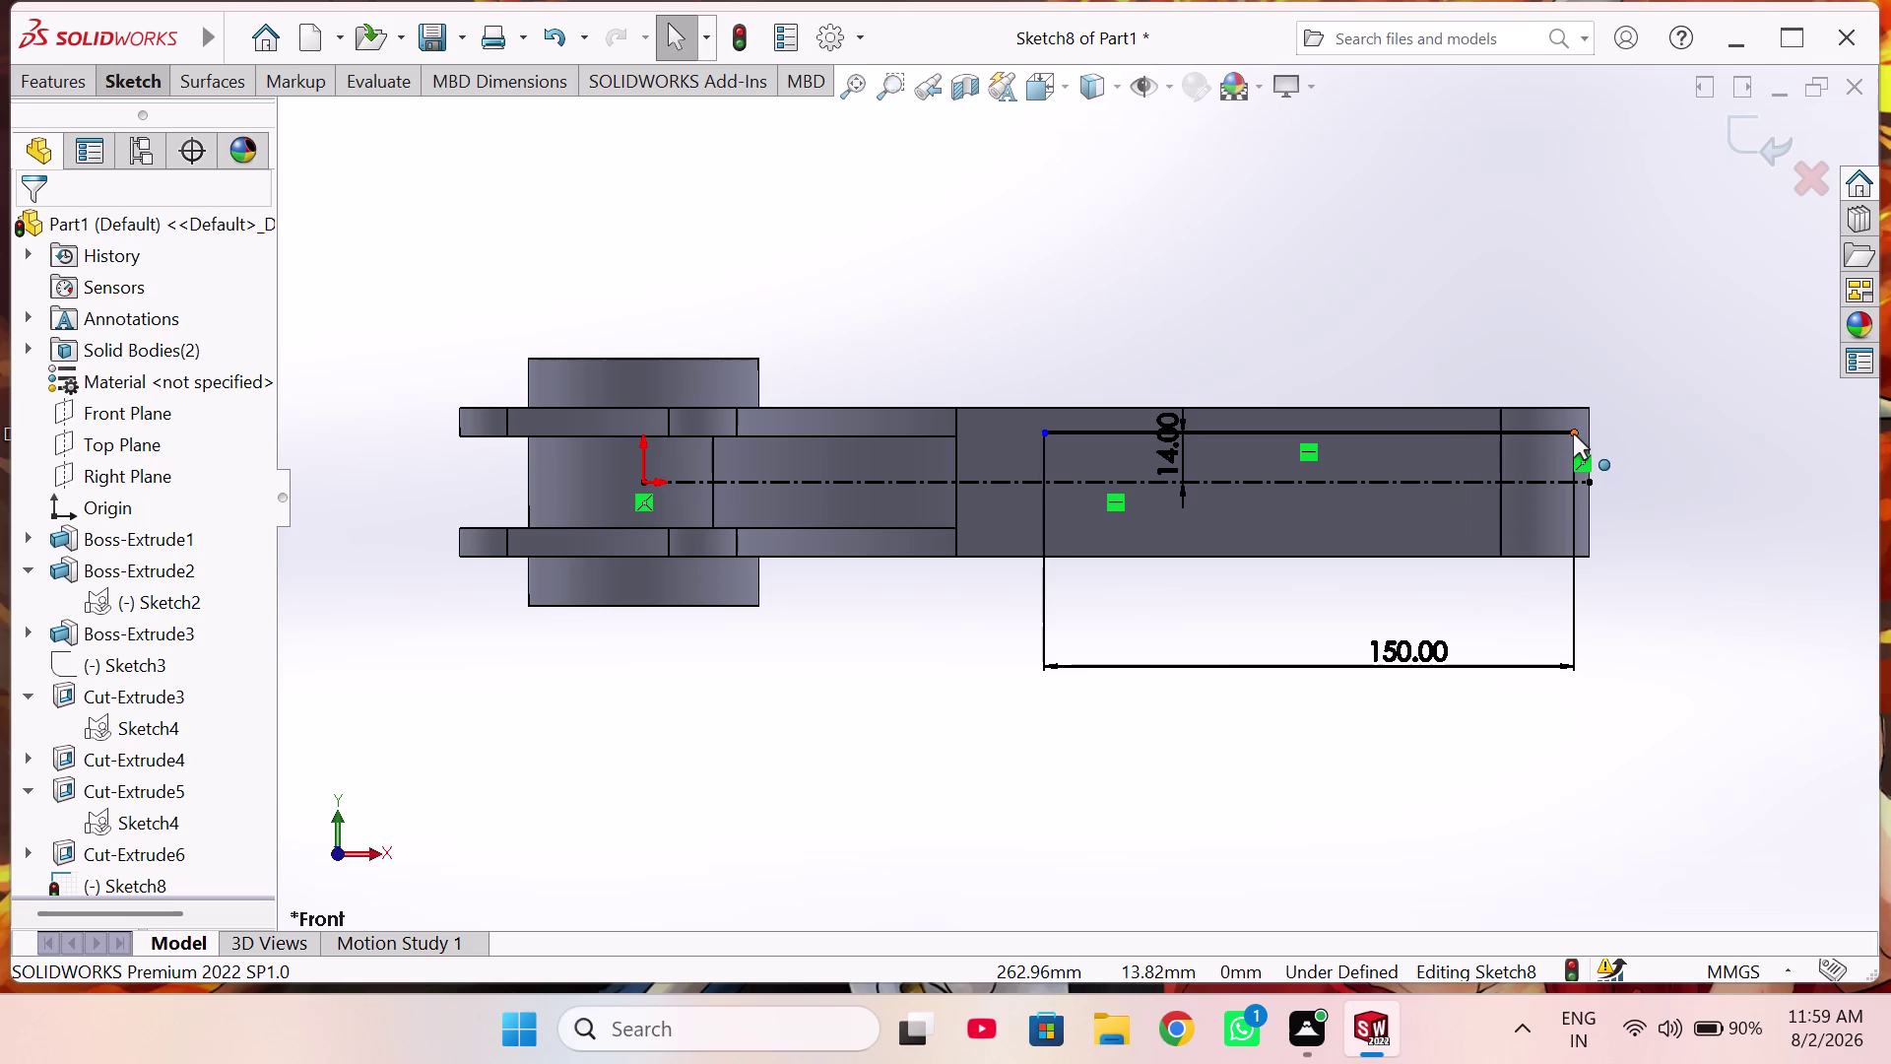
Select the line's right endpoint and the part's end face, then start the Line tool.
drag(1572, 433, 1588, 434)
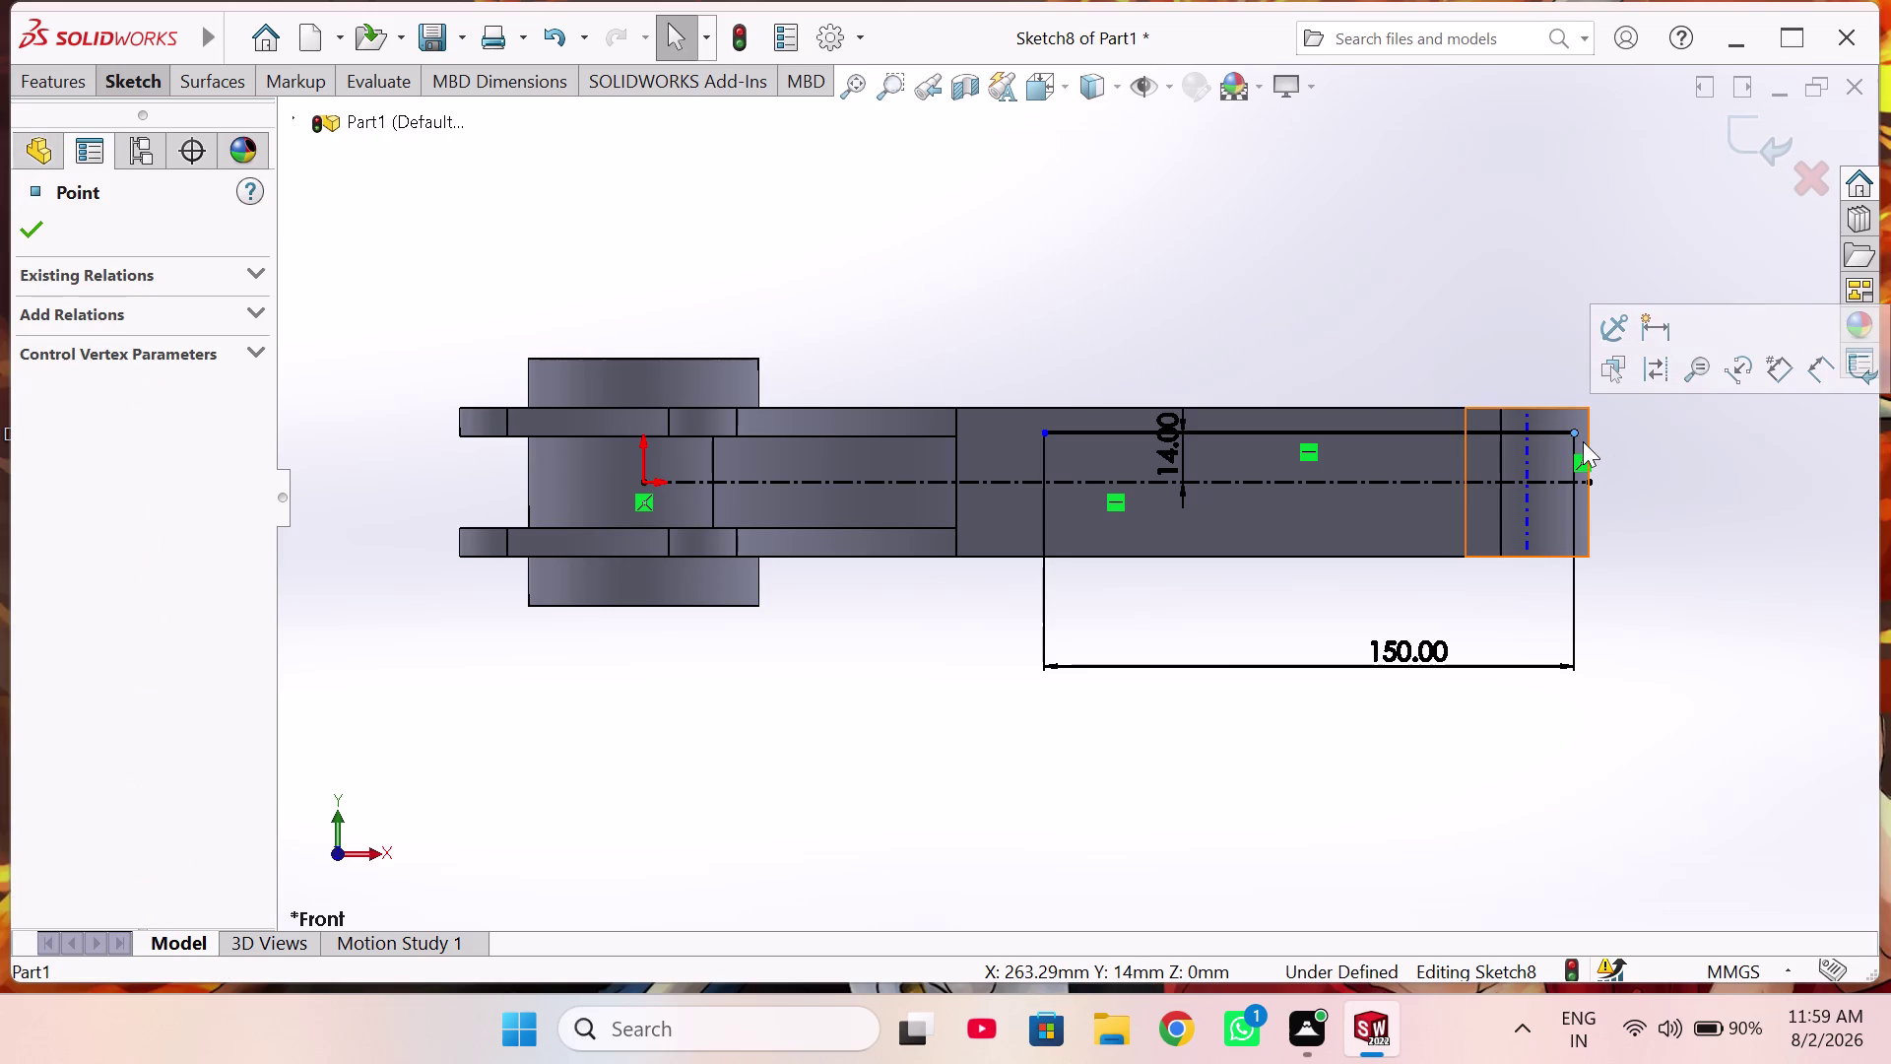
click(1629, 445)
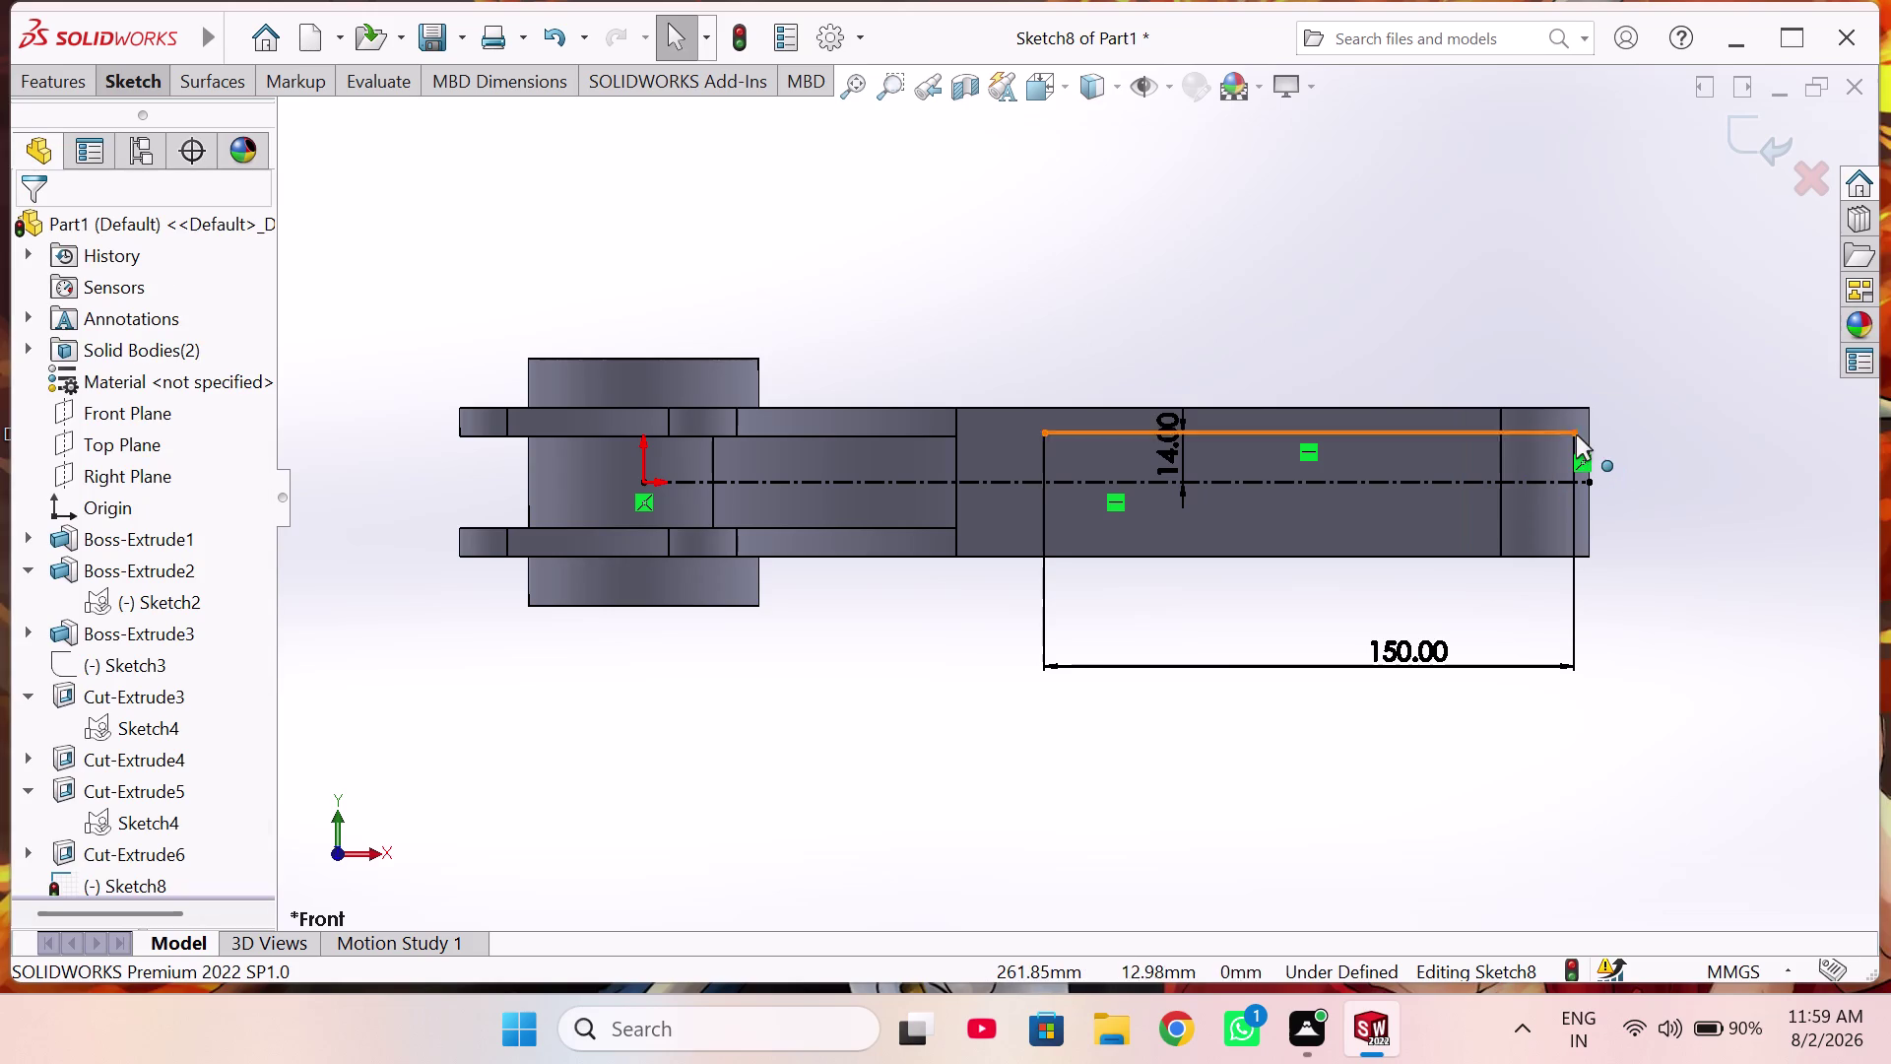
click(1573, 434)
click(1587, 429)
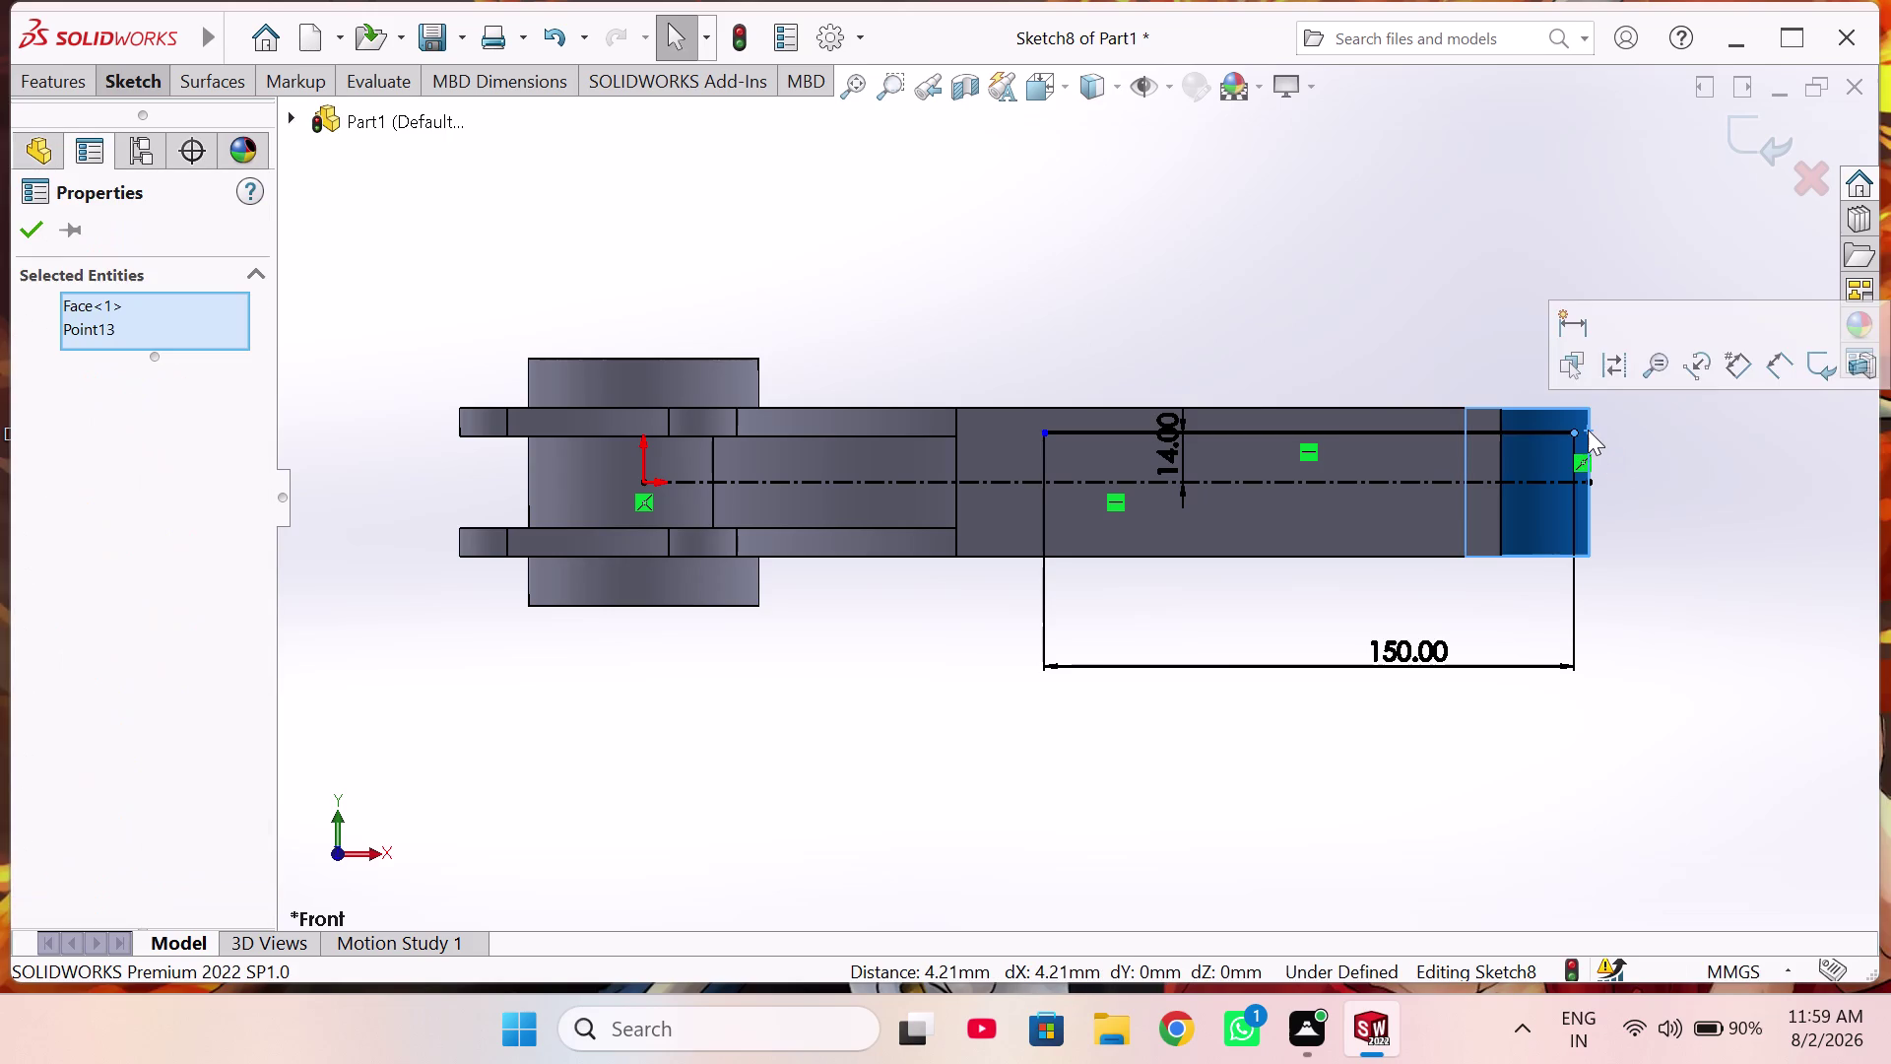
click(1603, 449)
scroll(down, 3)
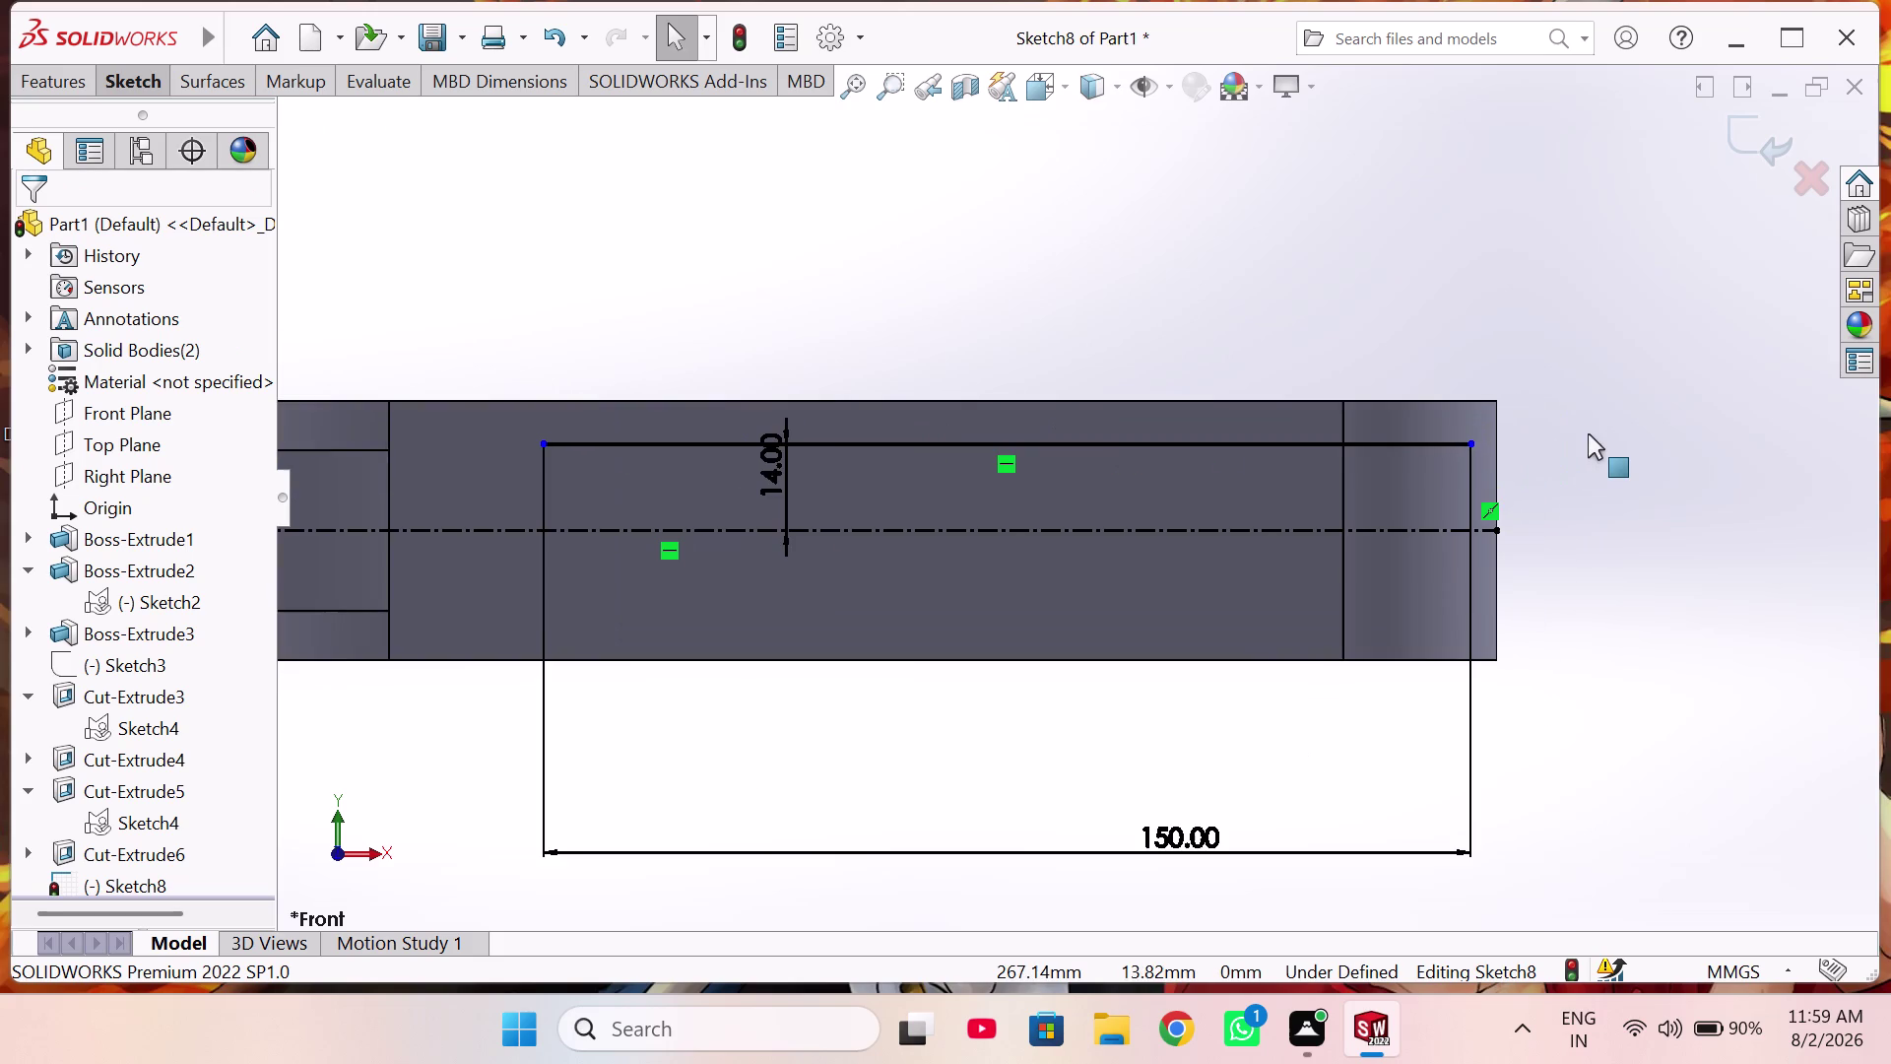
click(1492, 442)
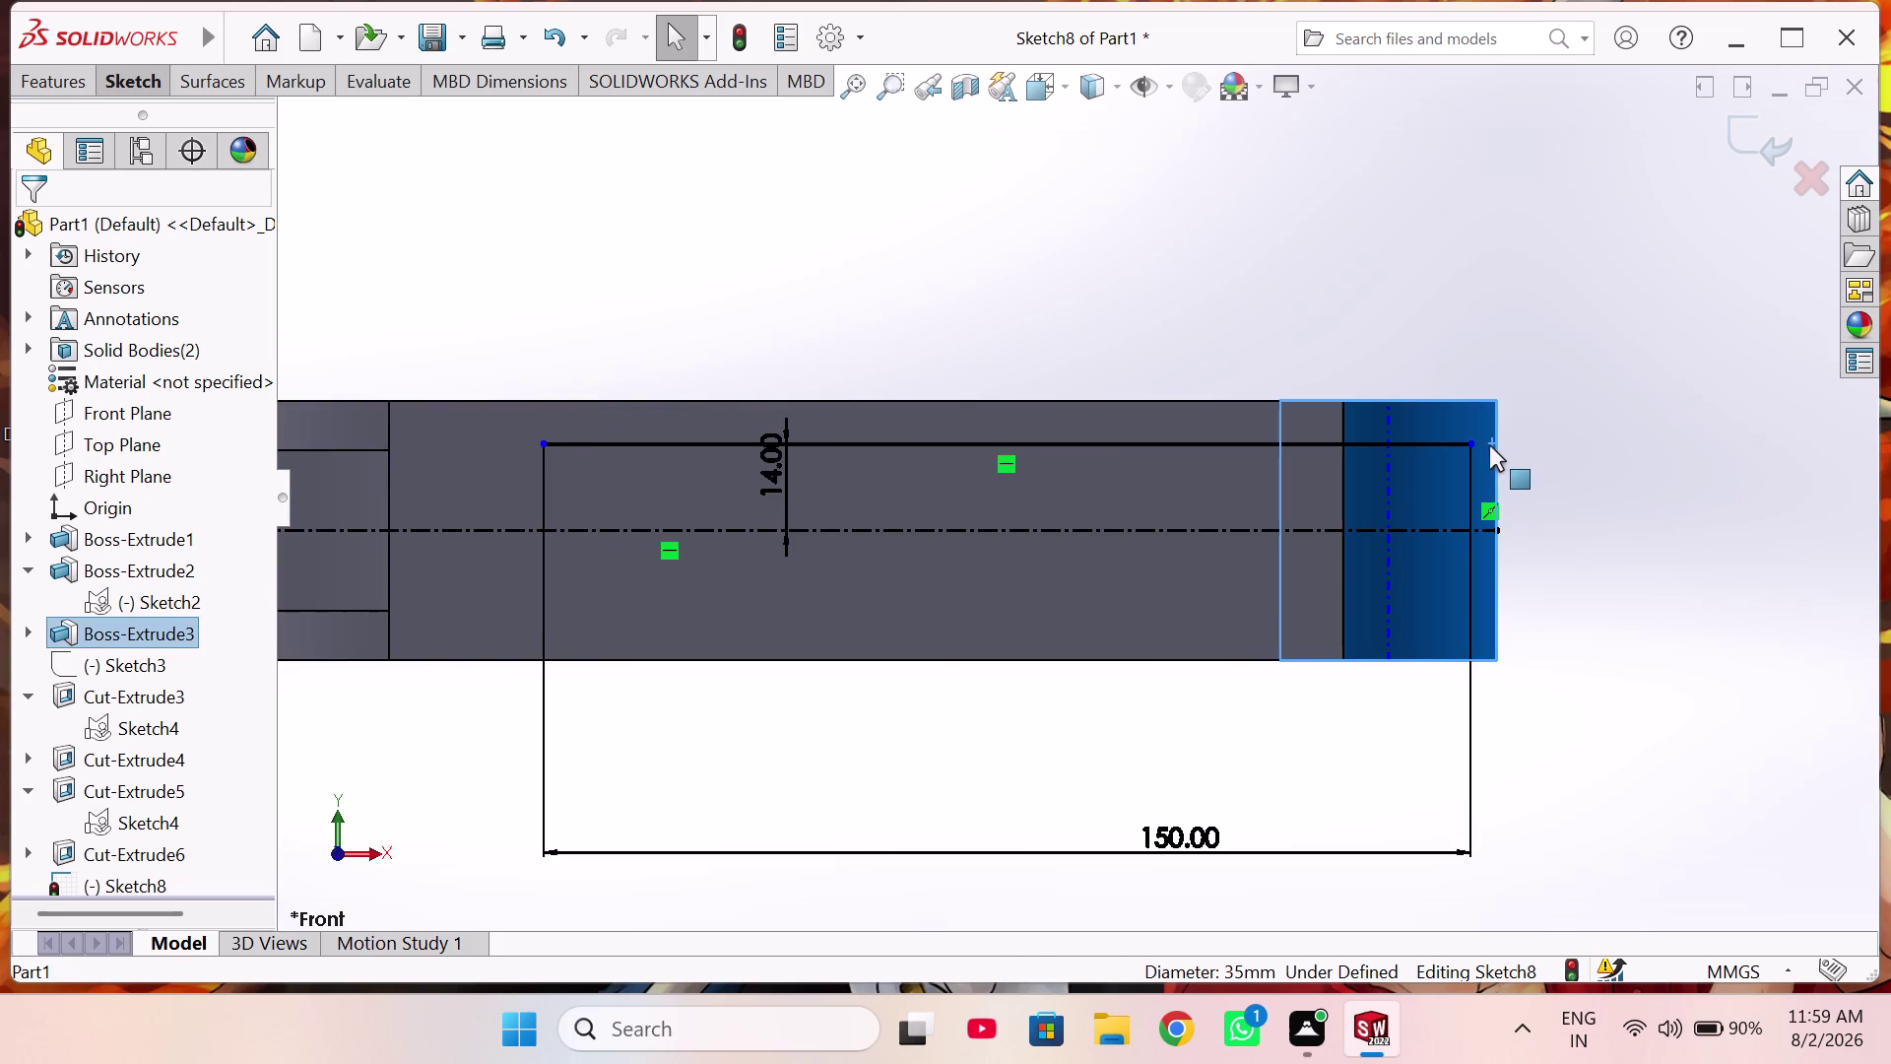
click(1471, 442)
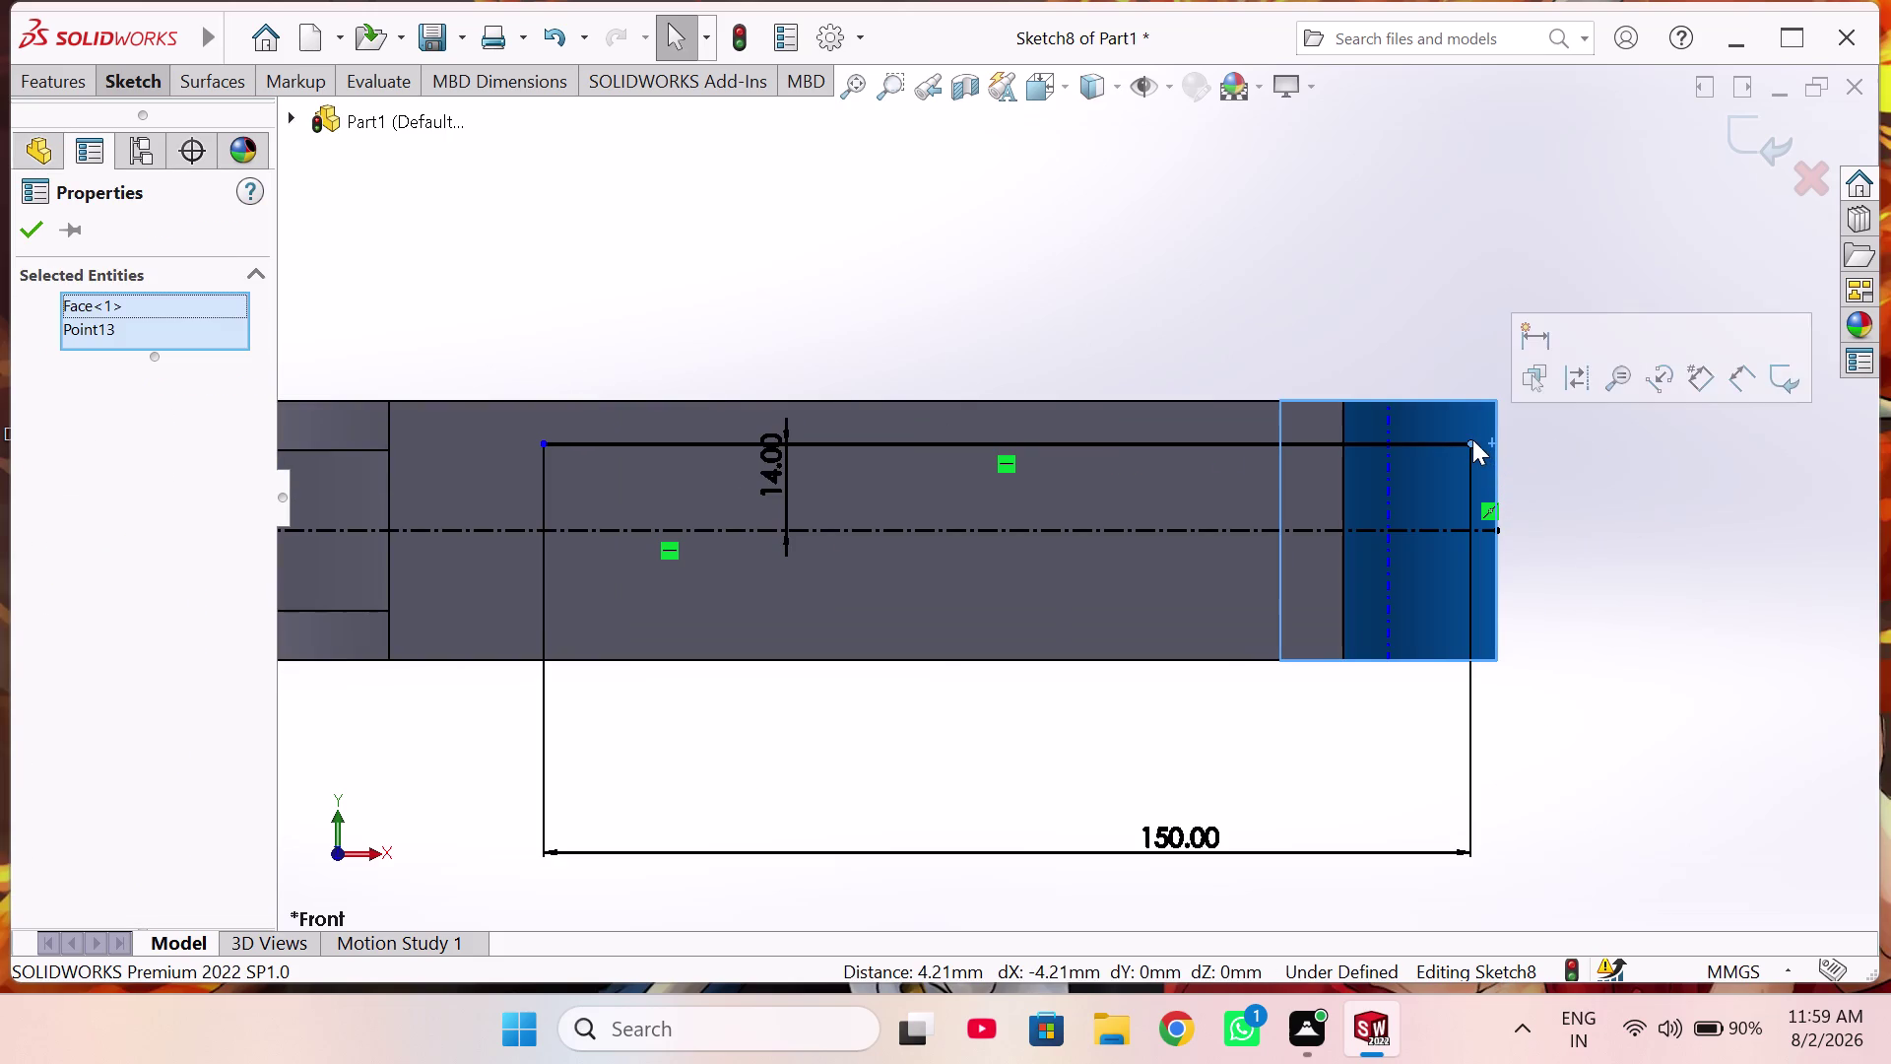
click(1590, 451)
scroll(down, 3)
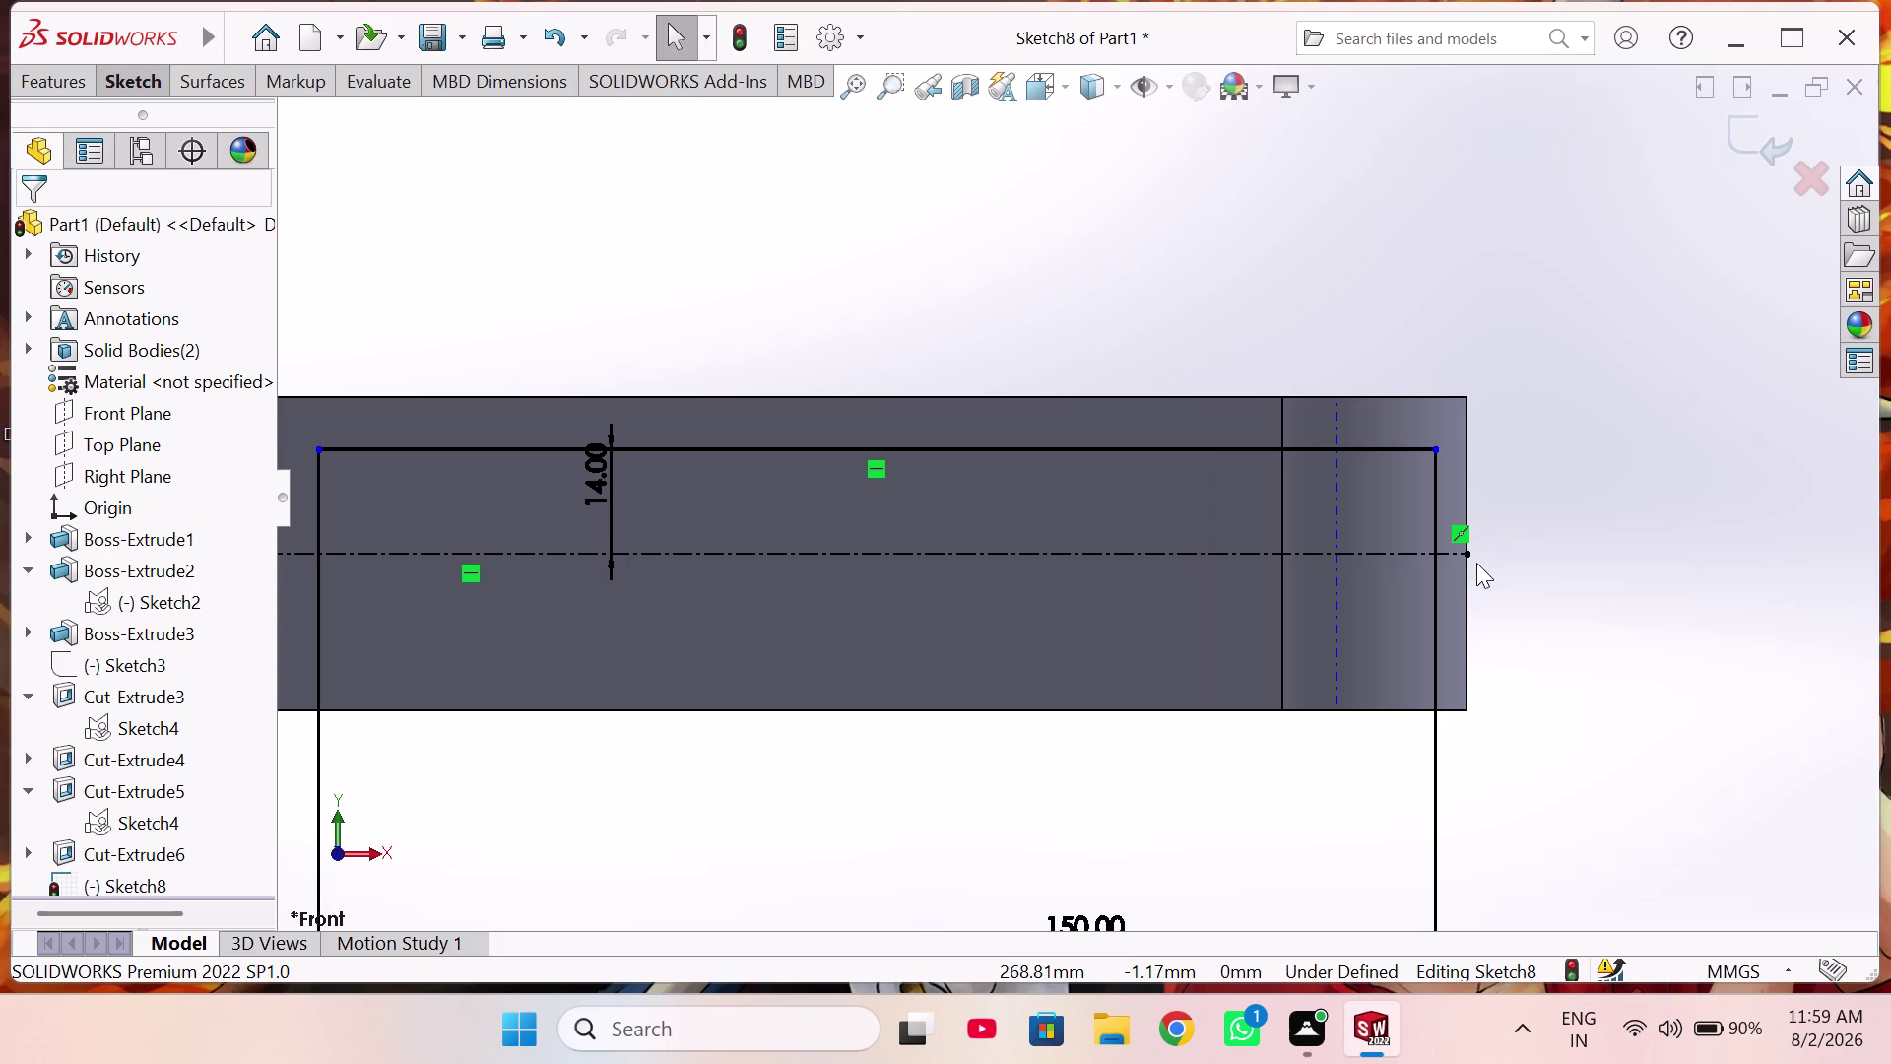
right_drag(1575, 532, 1599, 476)
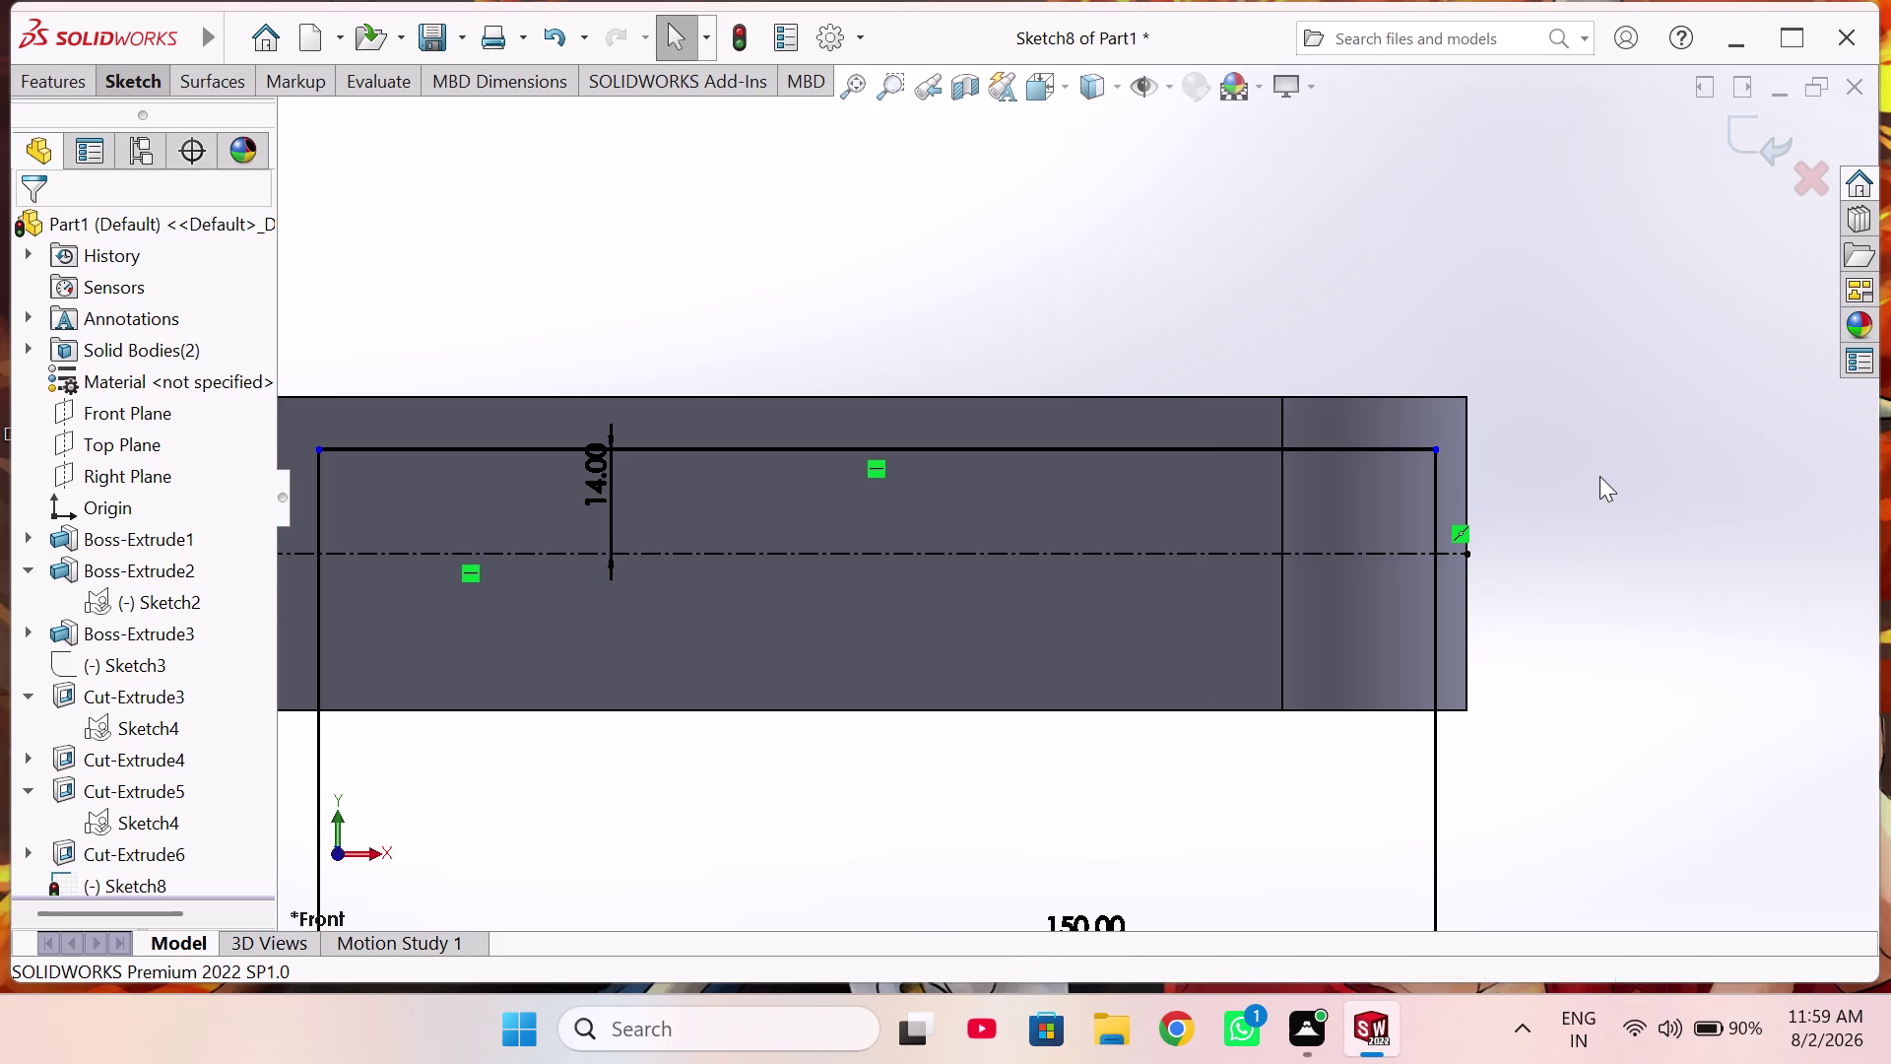
right_drag(1599, 475, 767, 665)
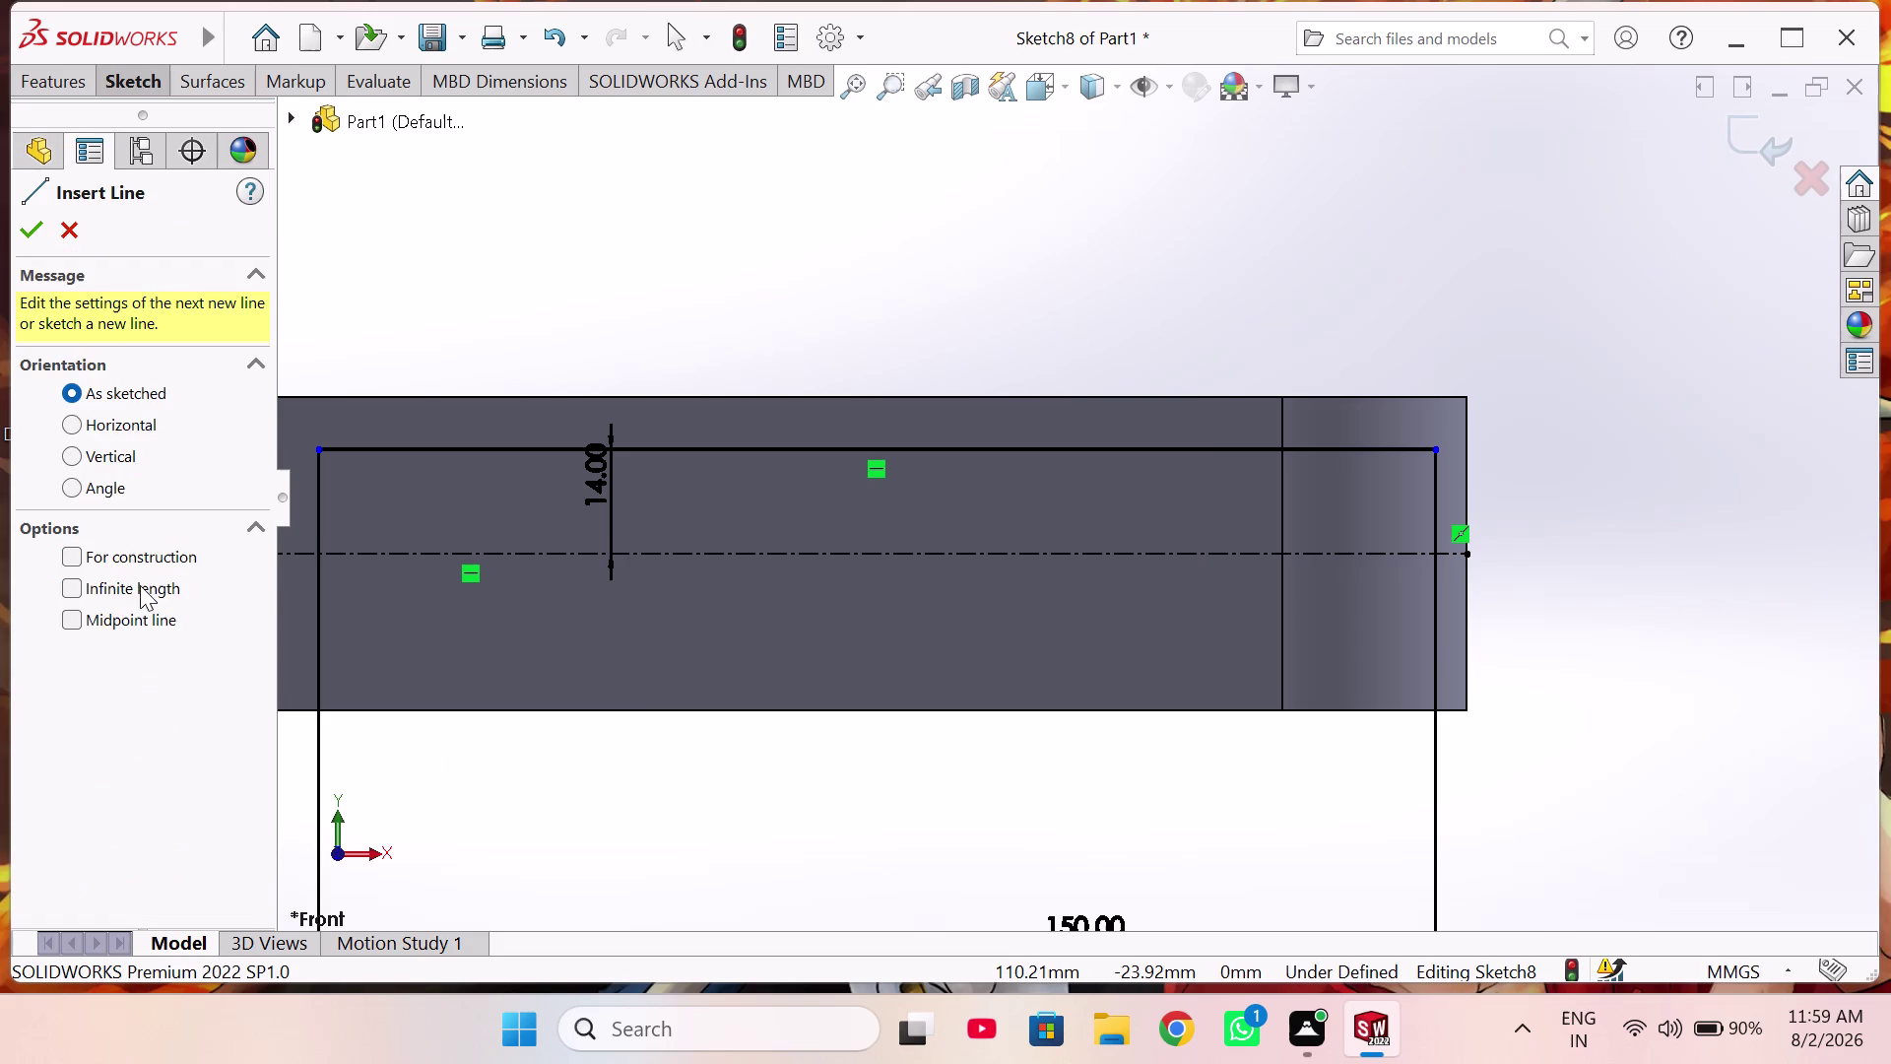
Draw a vertical construction line from the centerline's right end up to the top edge.
click(142, 554)
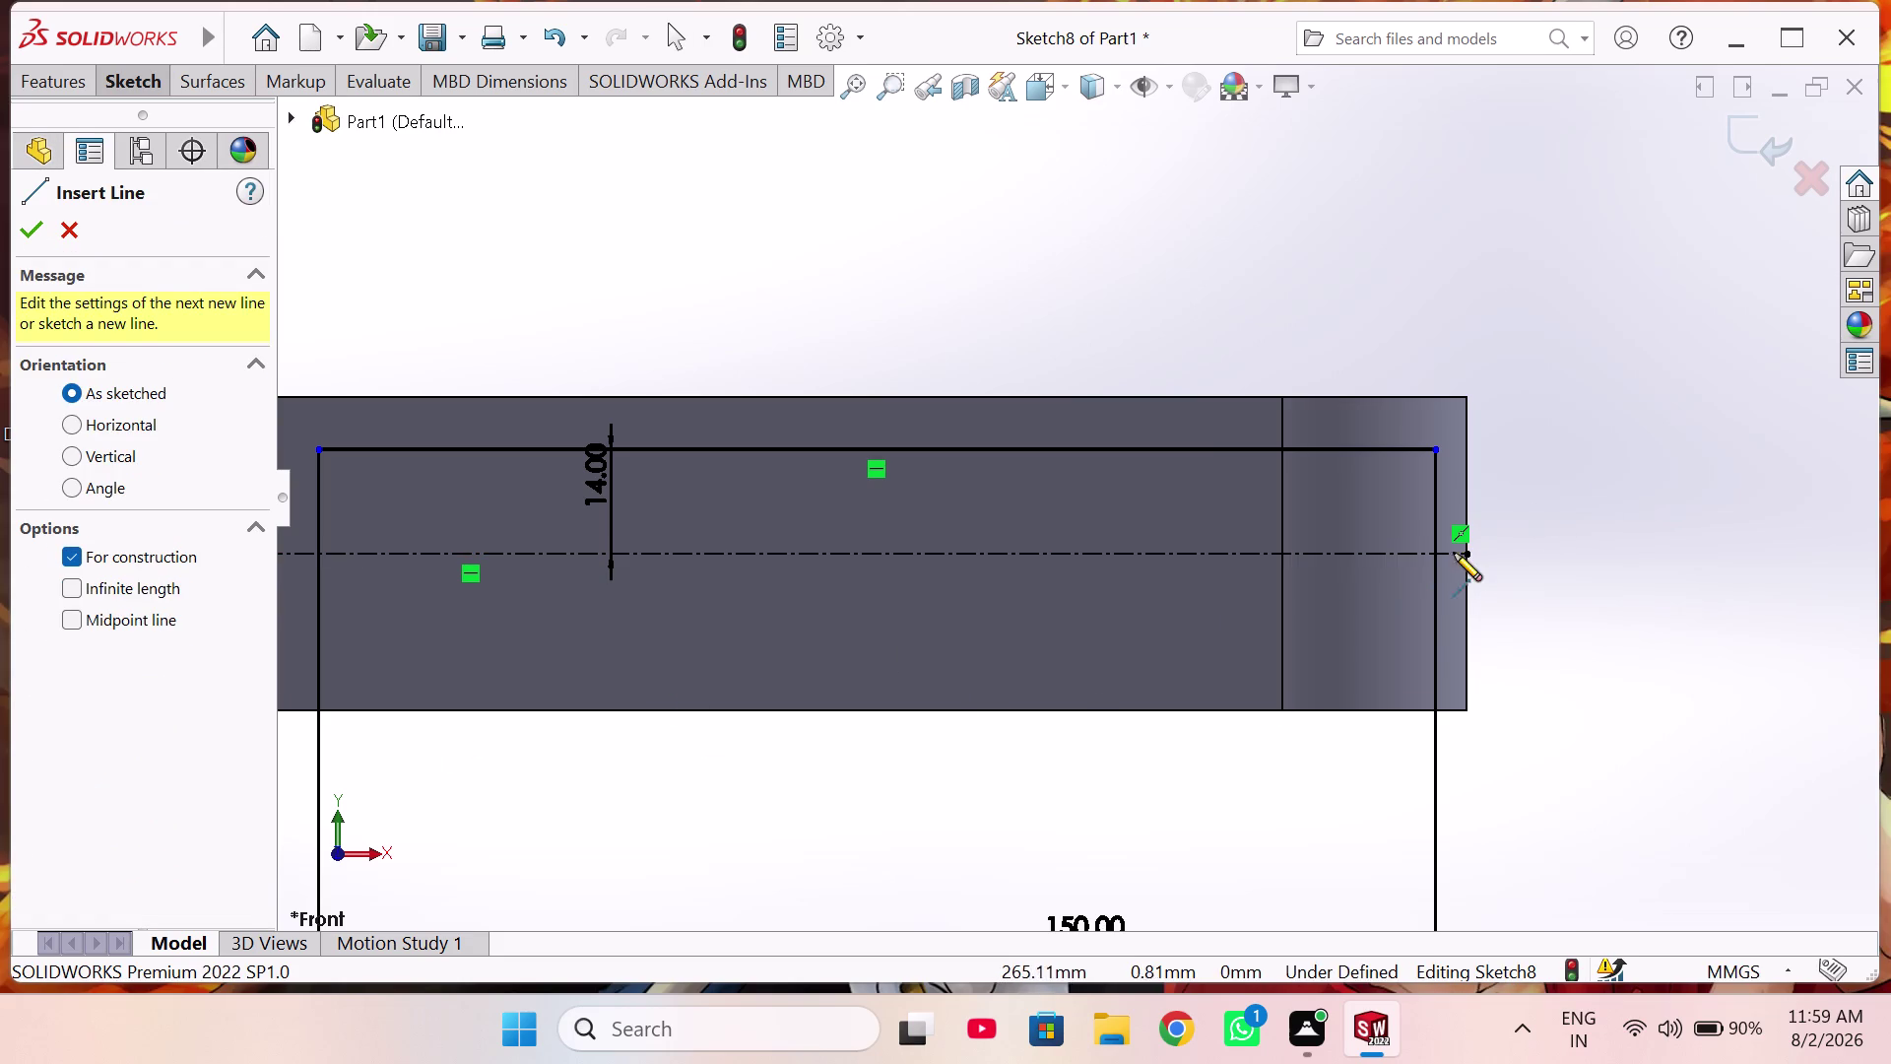
click(1464, 551)
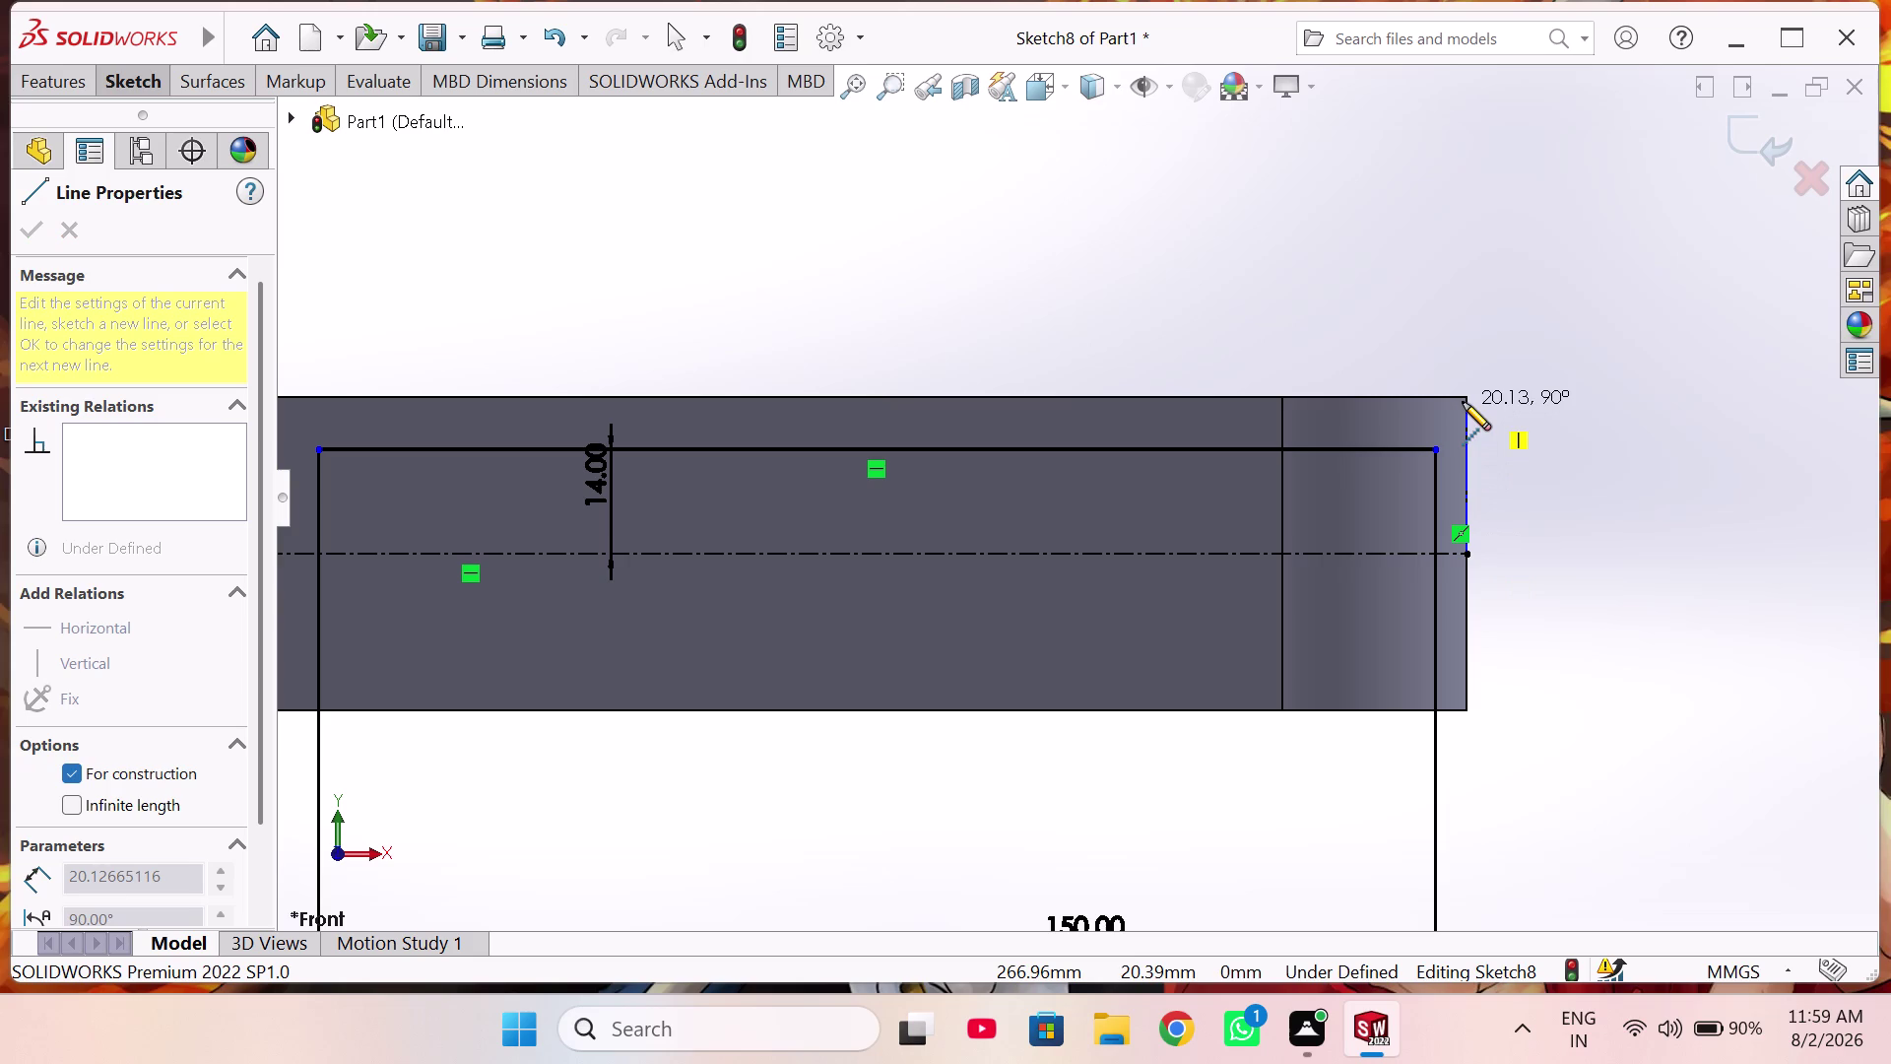
click(1467, 397)
right_click(1588, 418)
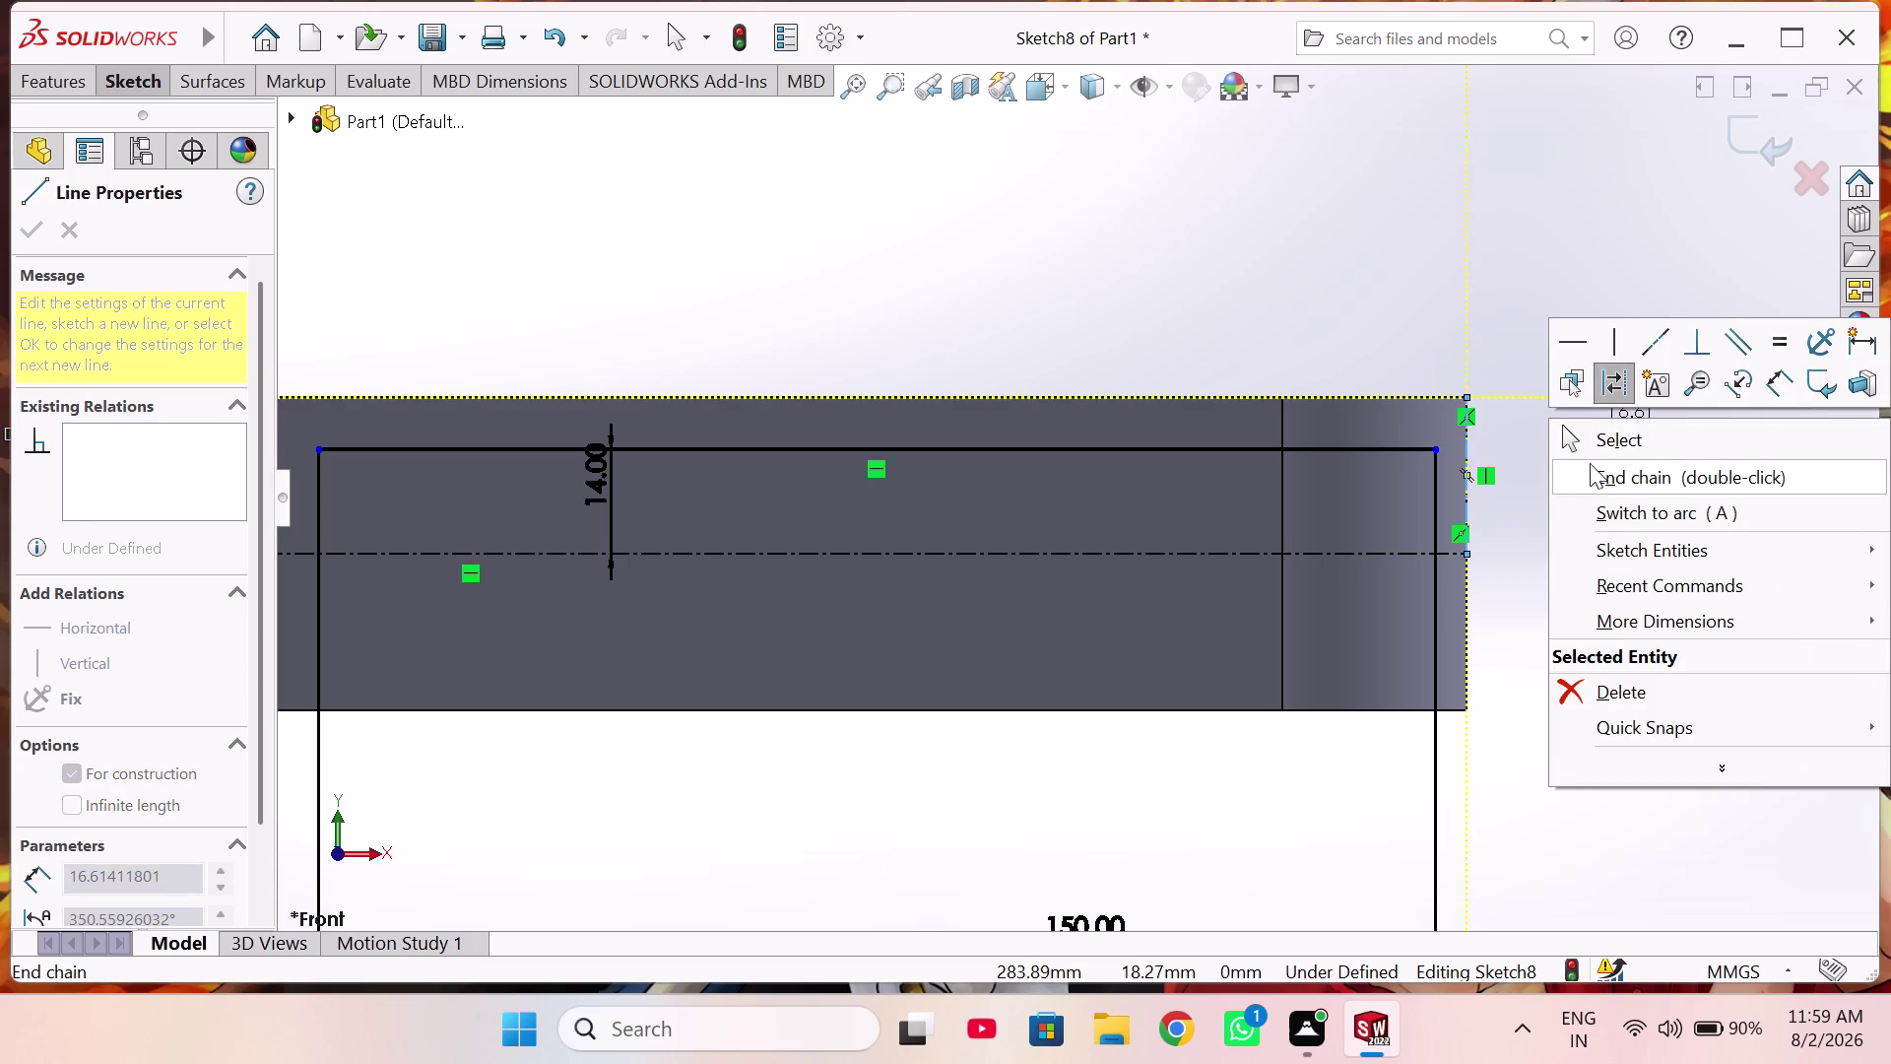
click(1590, 431)
Make the 150 mm line's right endpoint coincident with the construction line.
right_drag(1523, 527, 1554, 407)
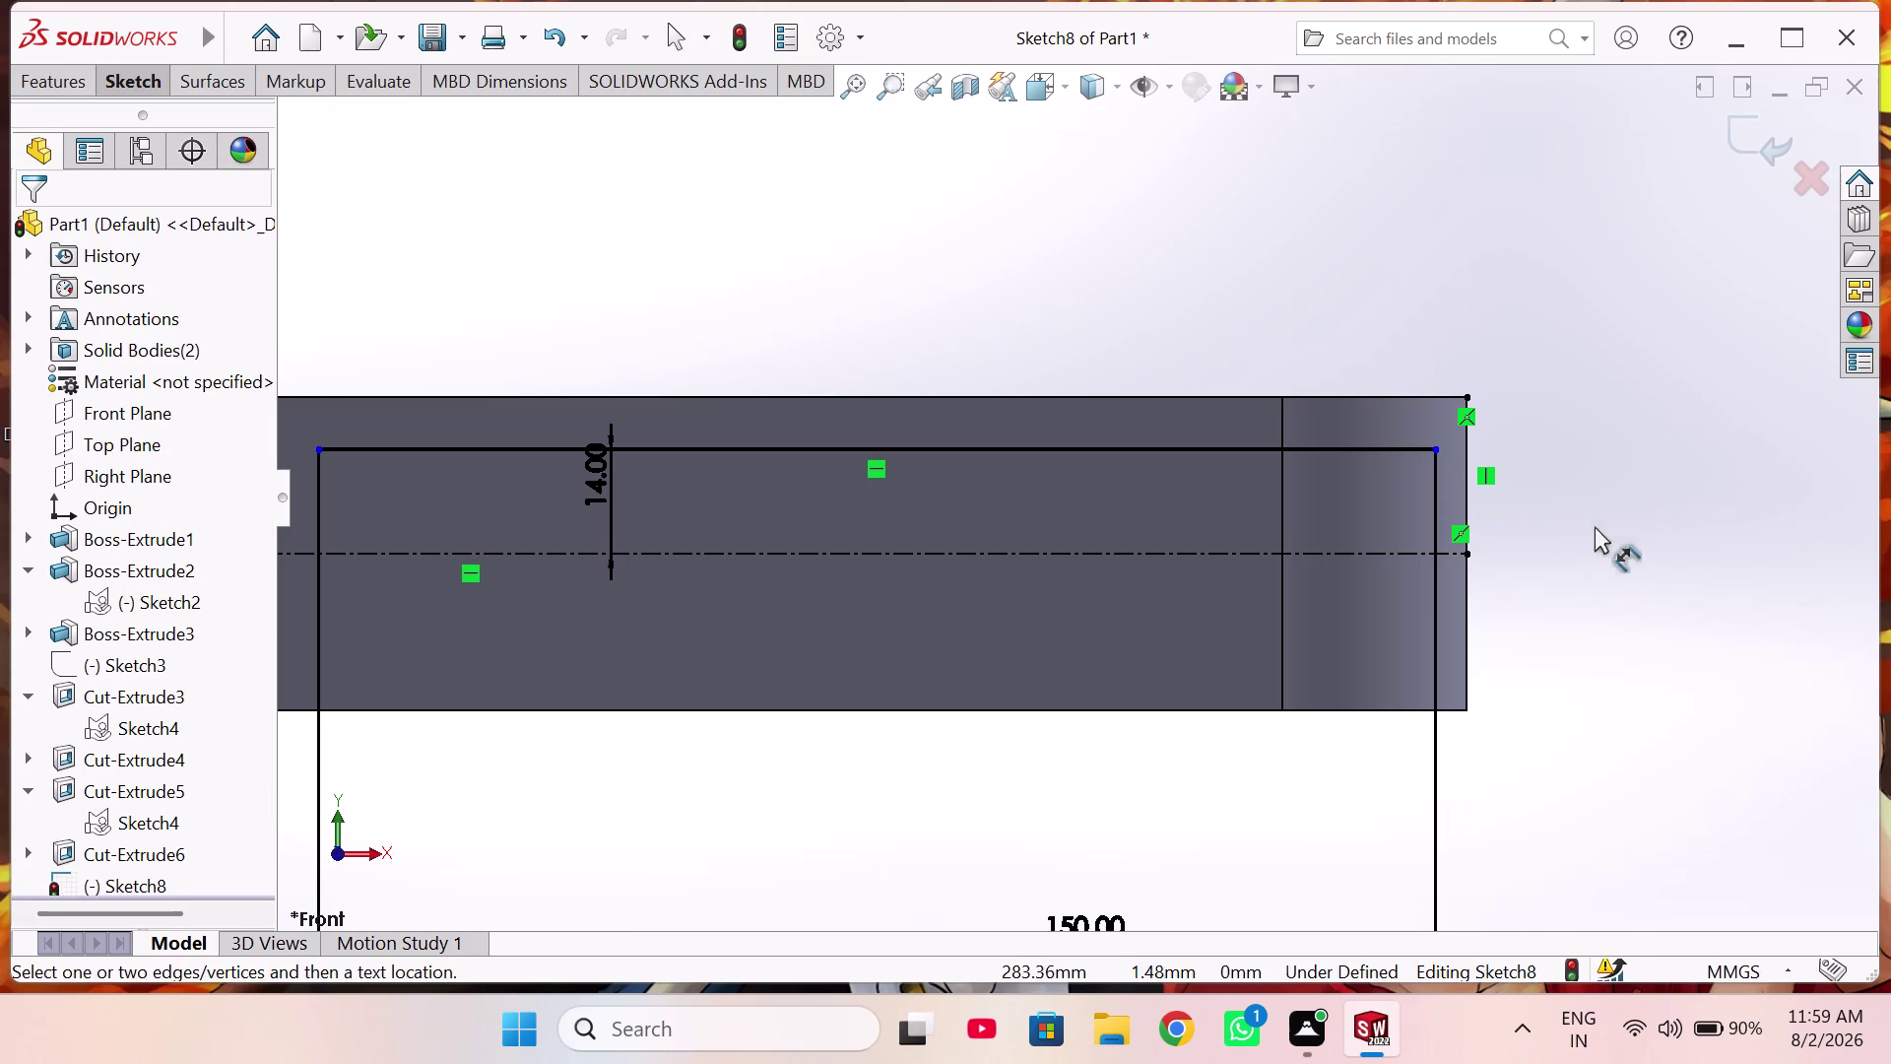
right_drag(1603, 495, 1638, 353)
click(1434, 447)
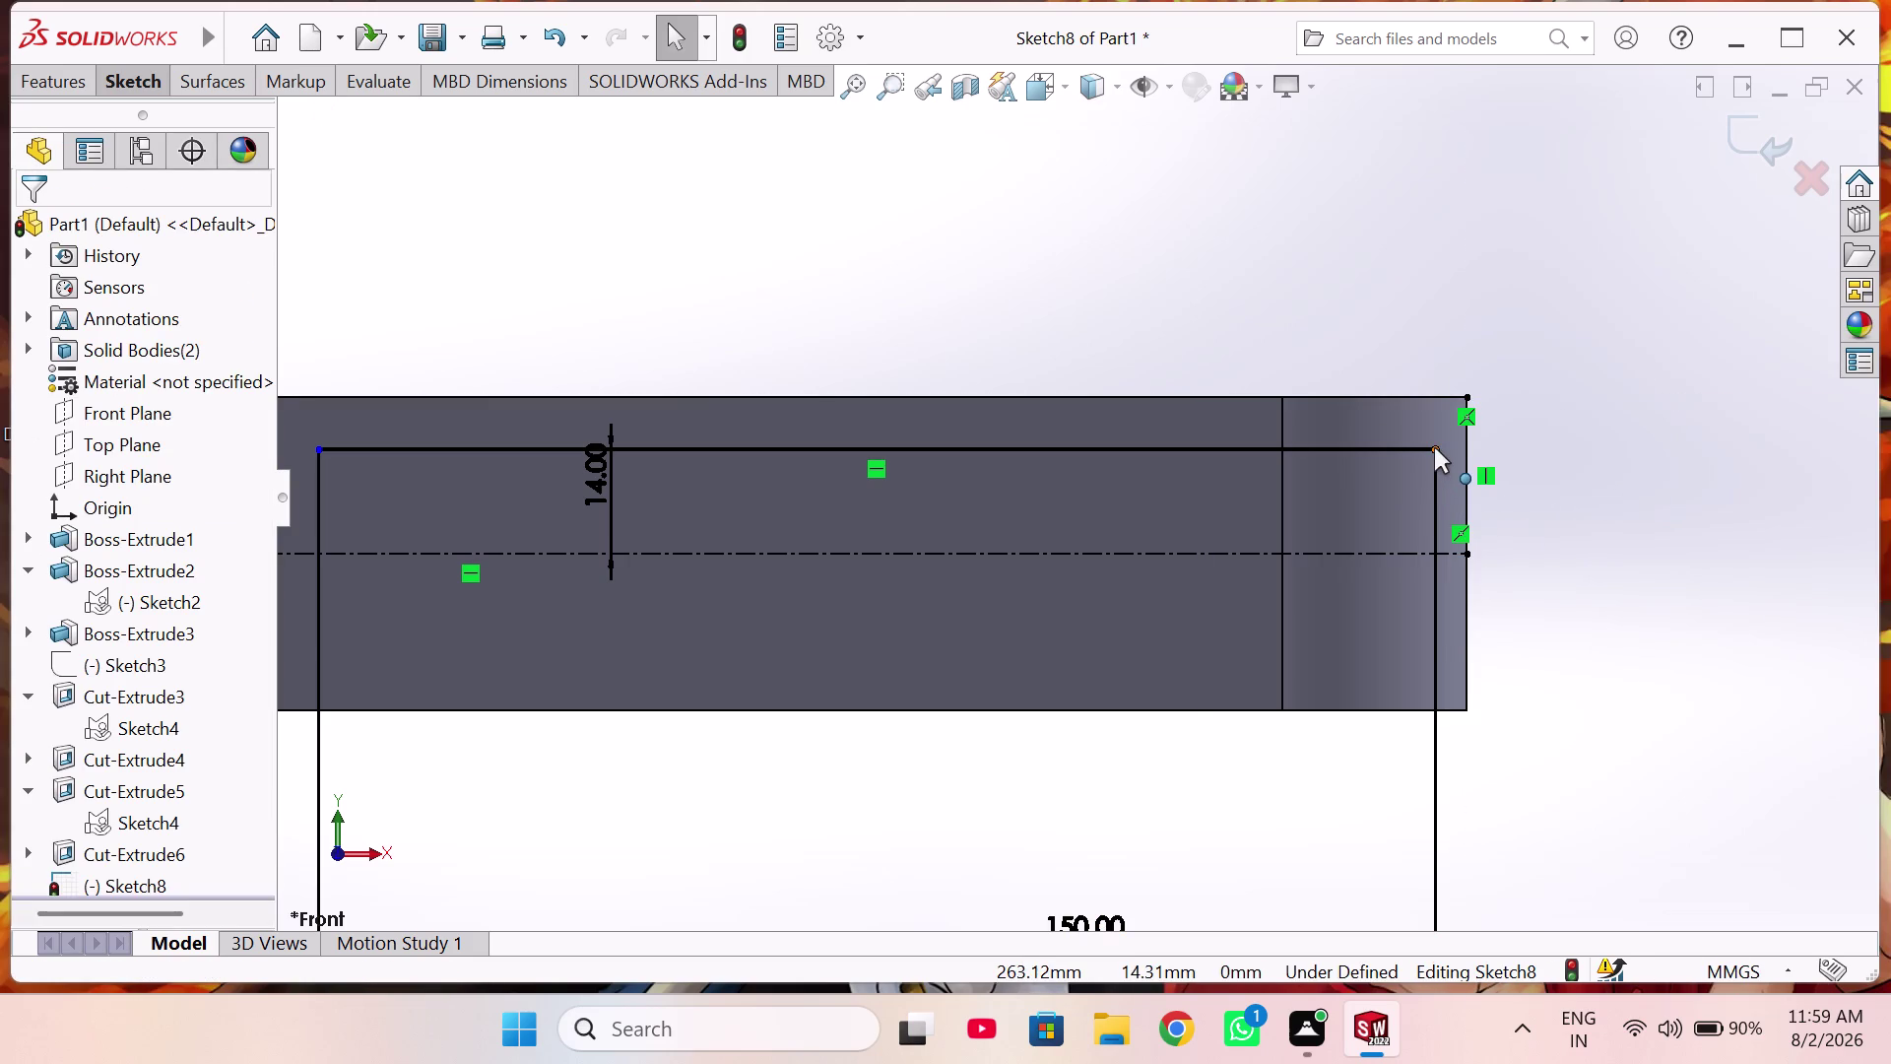
click(1464, 447)
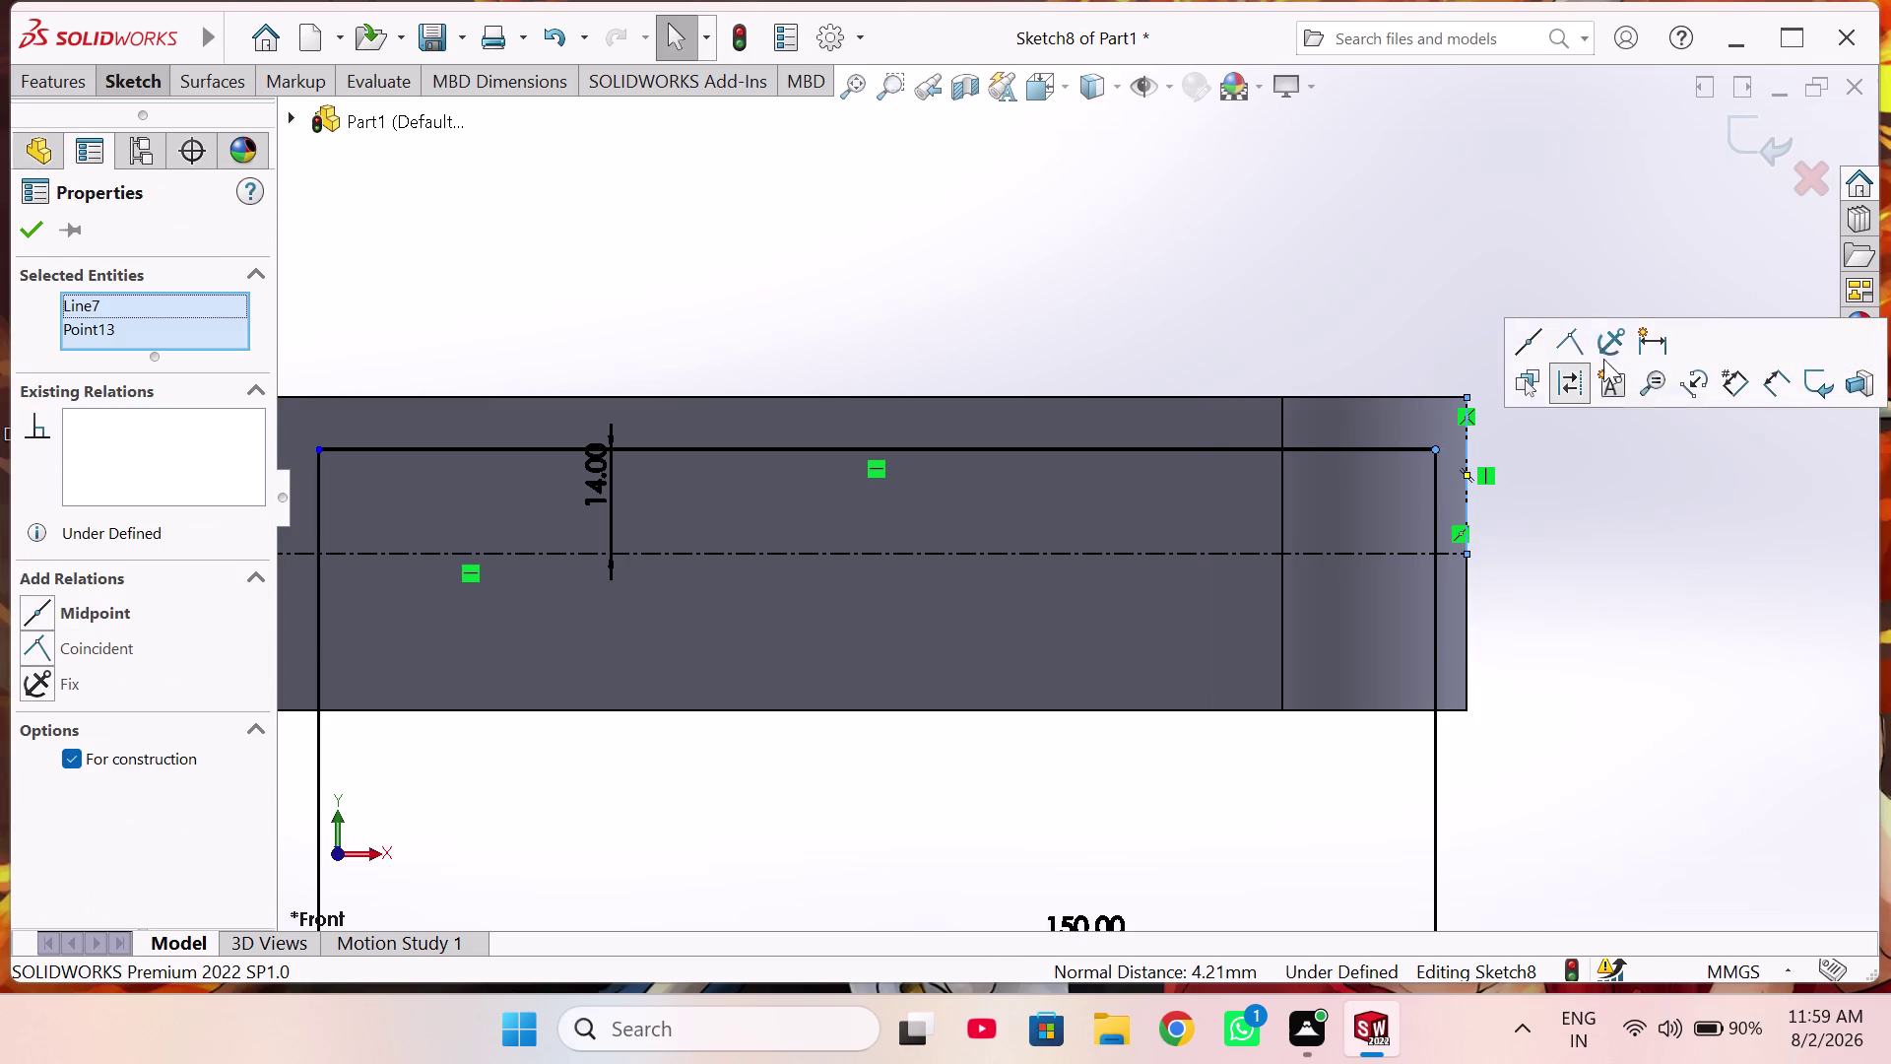
click(1577, 344)
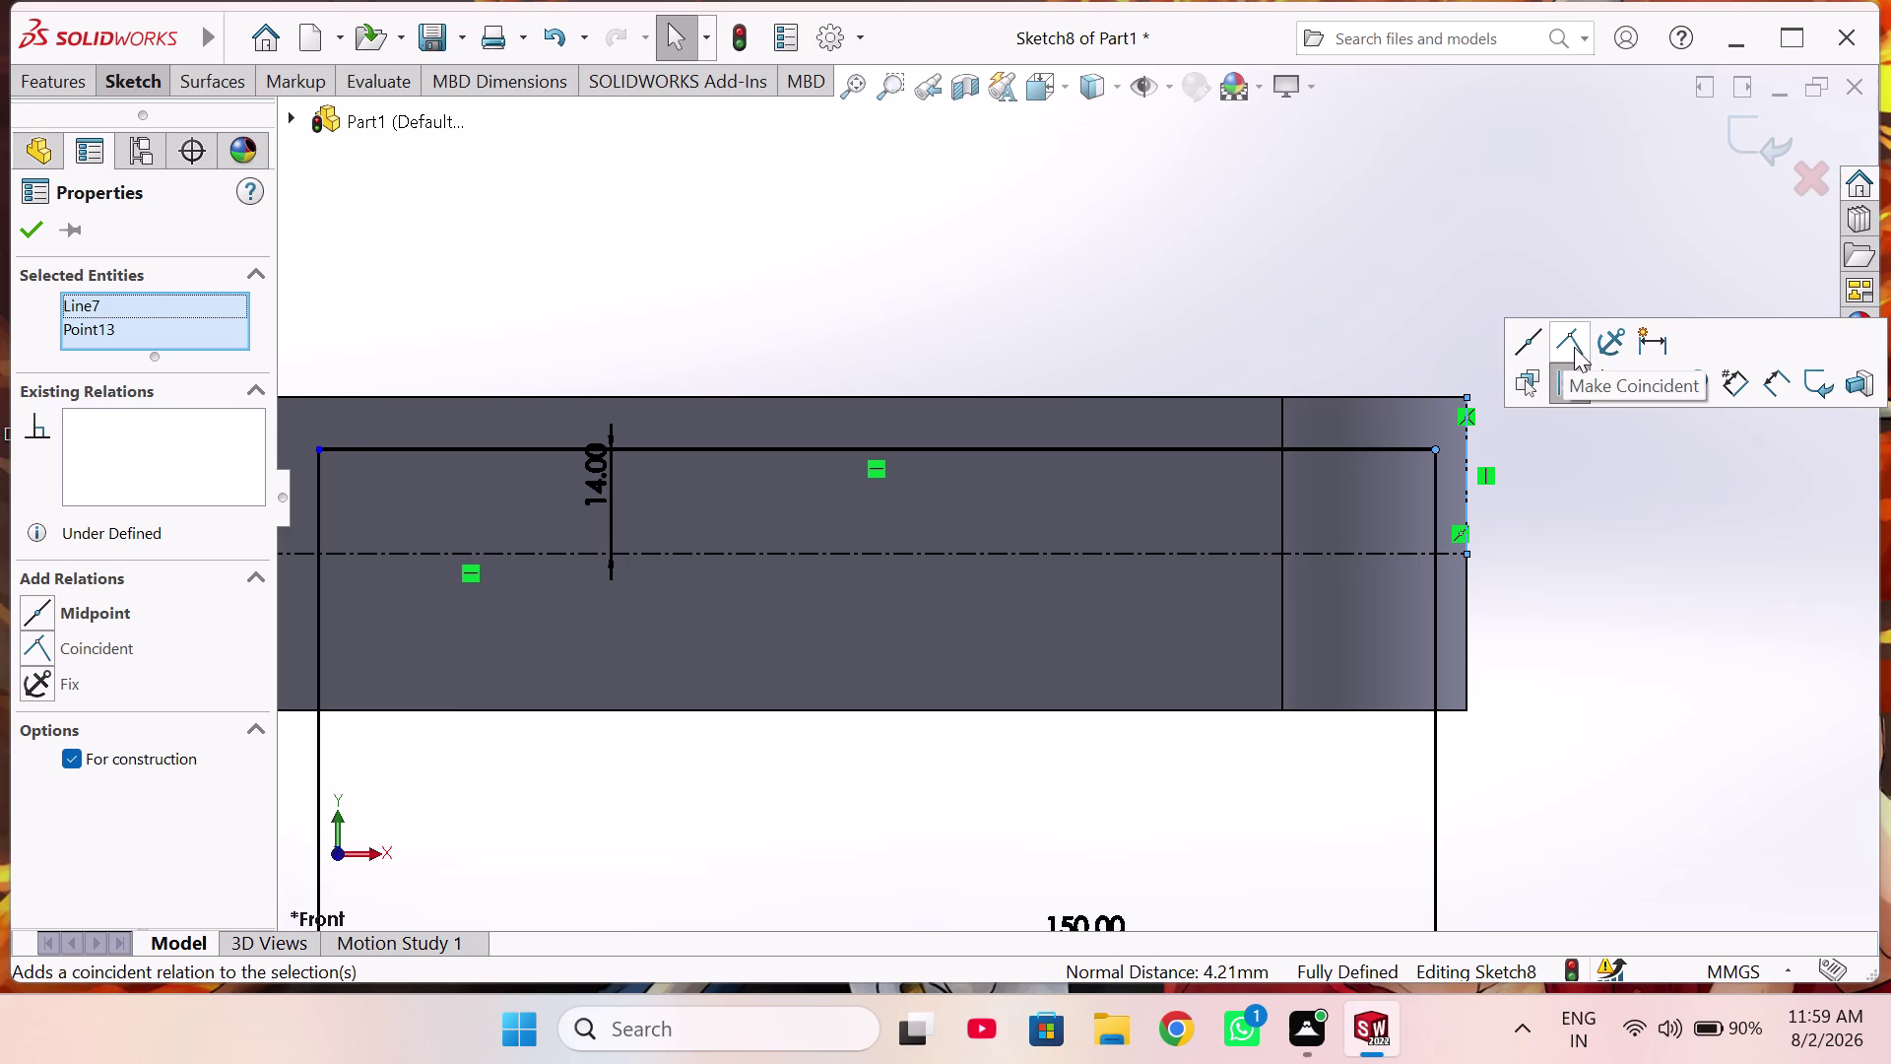
Adjust the view, start and cancel another line, and switch between the Features and Sketch command tabs.
right_drag(1493, 554, 1539, 546)
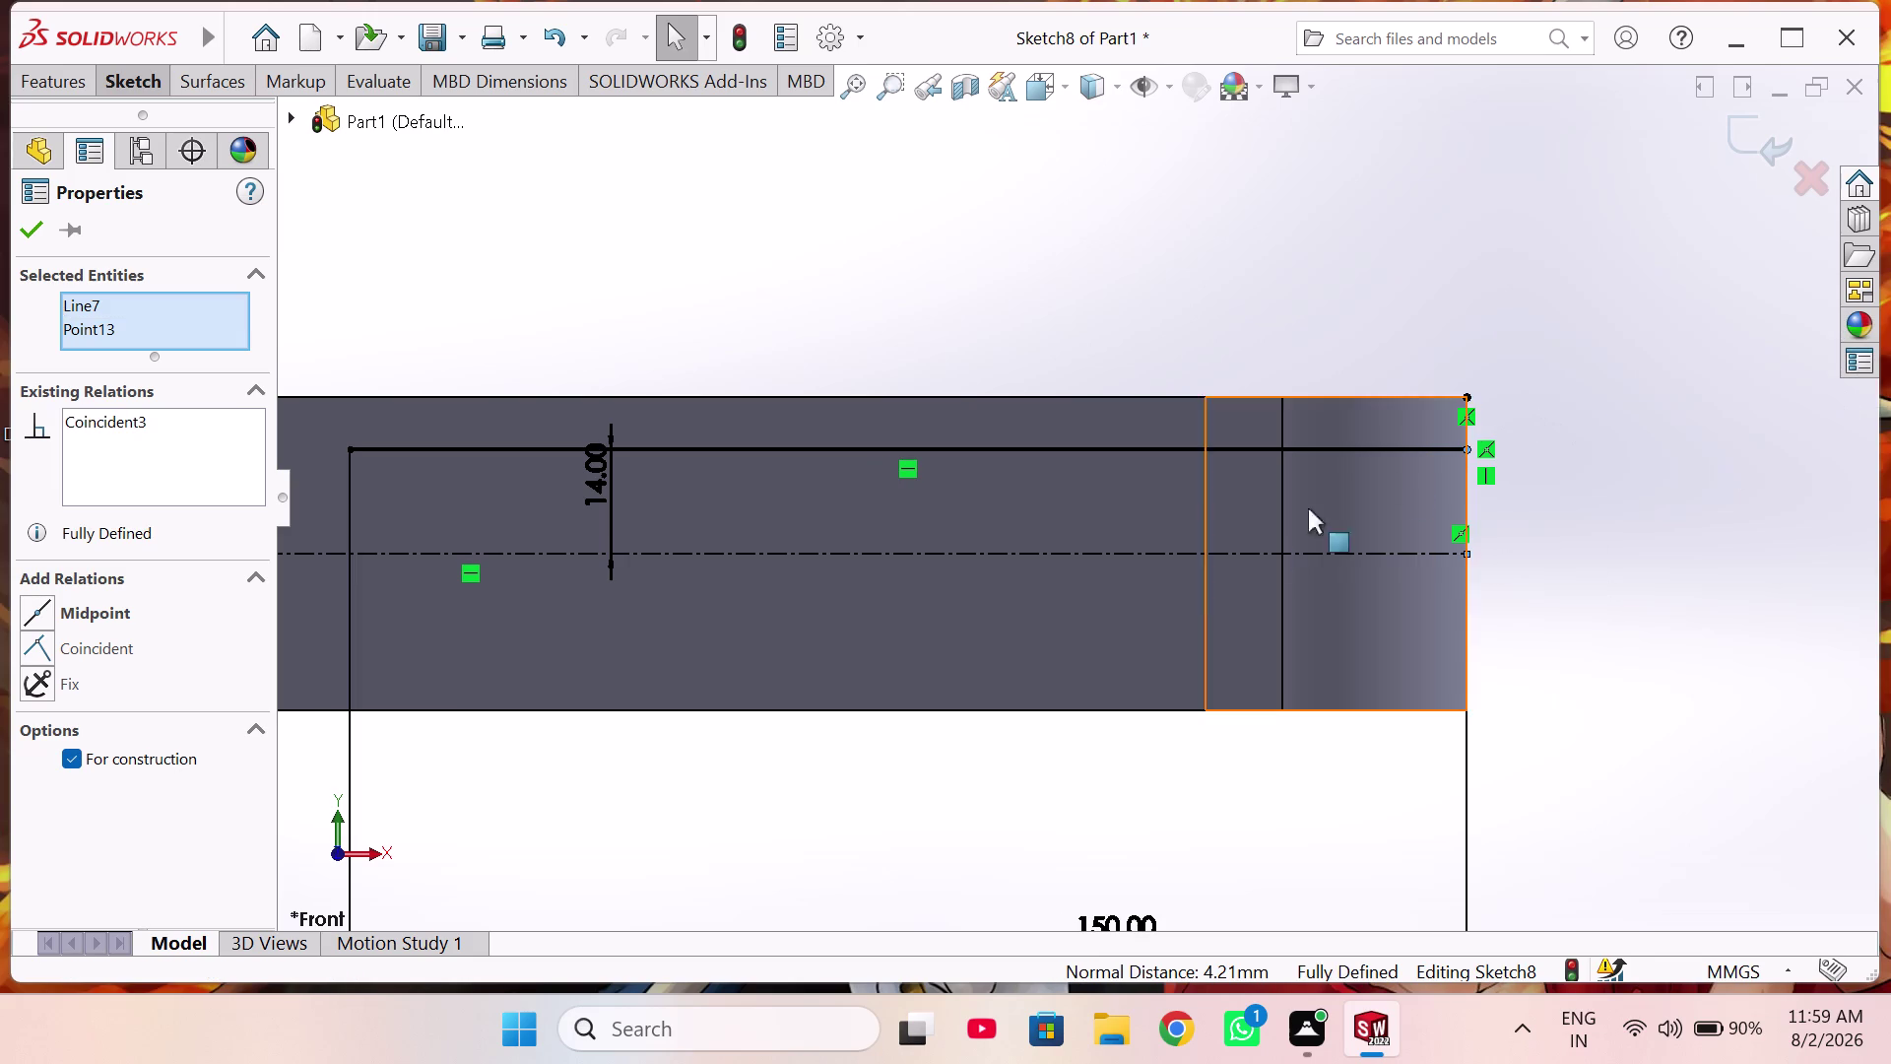
scroll(up, 3)
right_drag(1191, 365, 1191, 364)
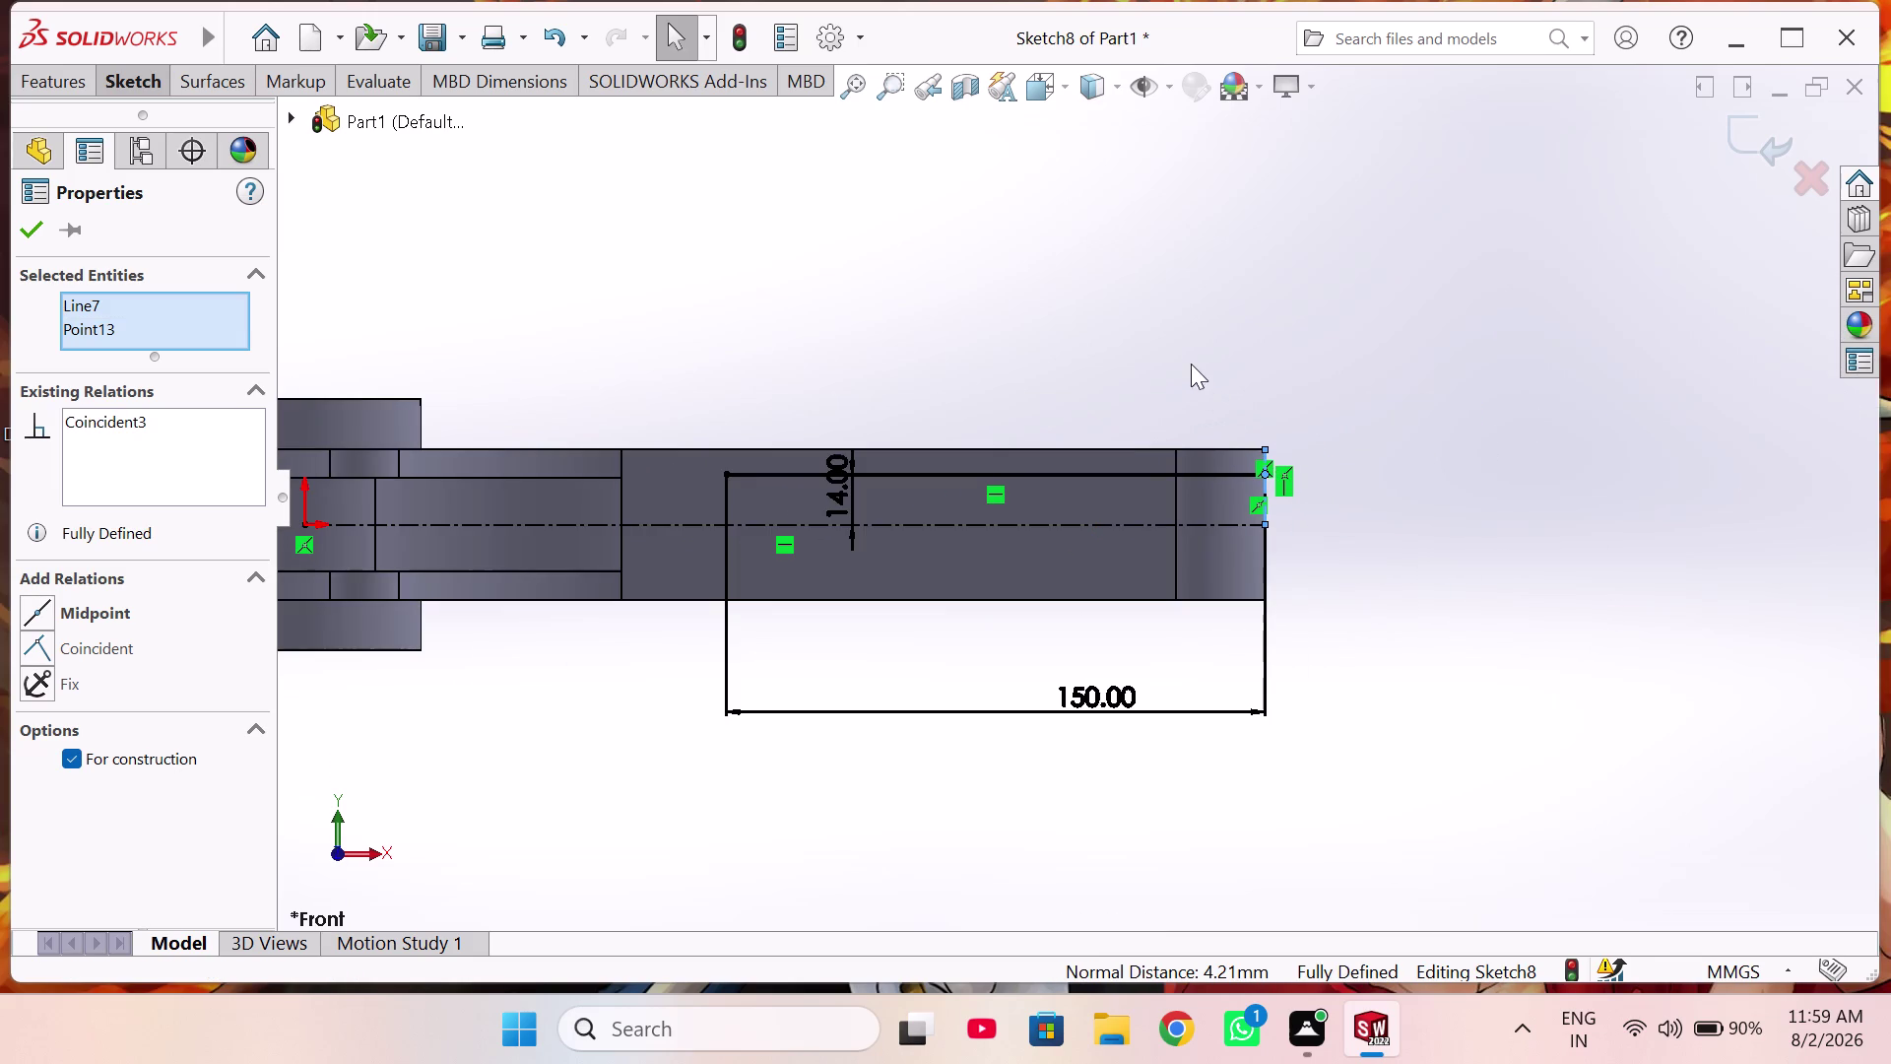
right_drag(1191, 363, 1107, 301)
right_drag(1223, 335, 939, 287)
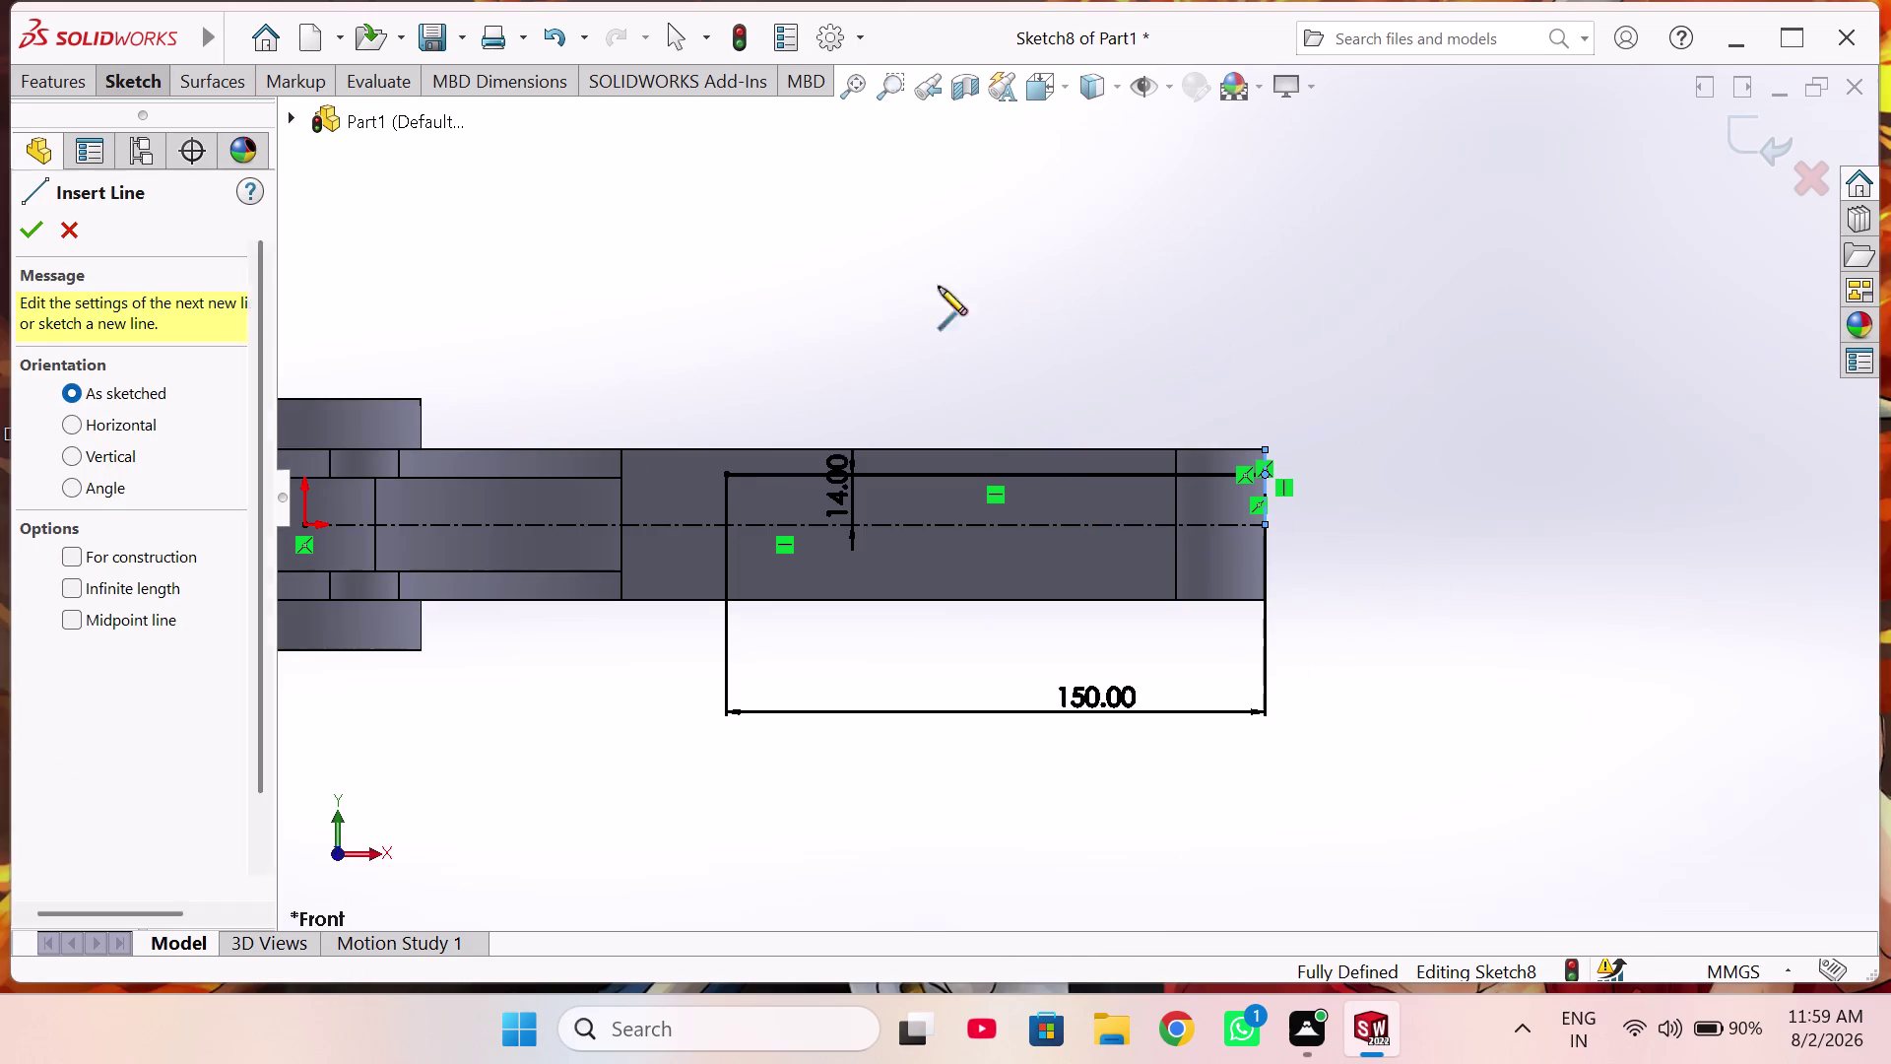
right_drag(939, 287, 930, 295)
click(79, 71)
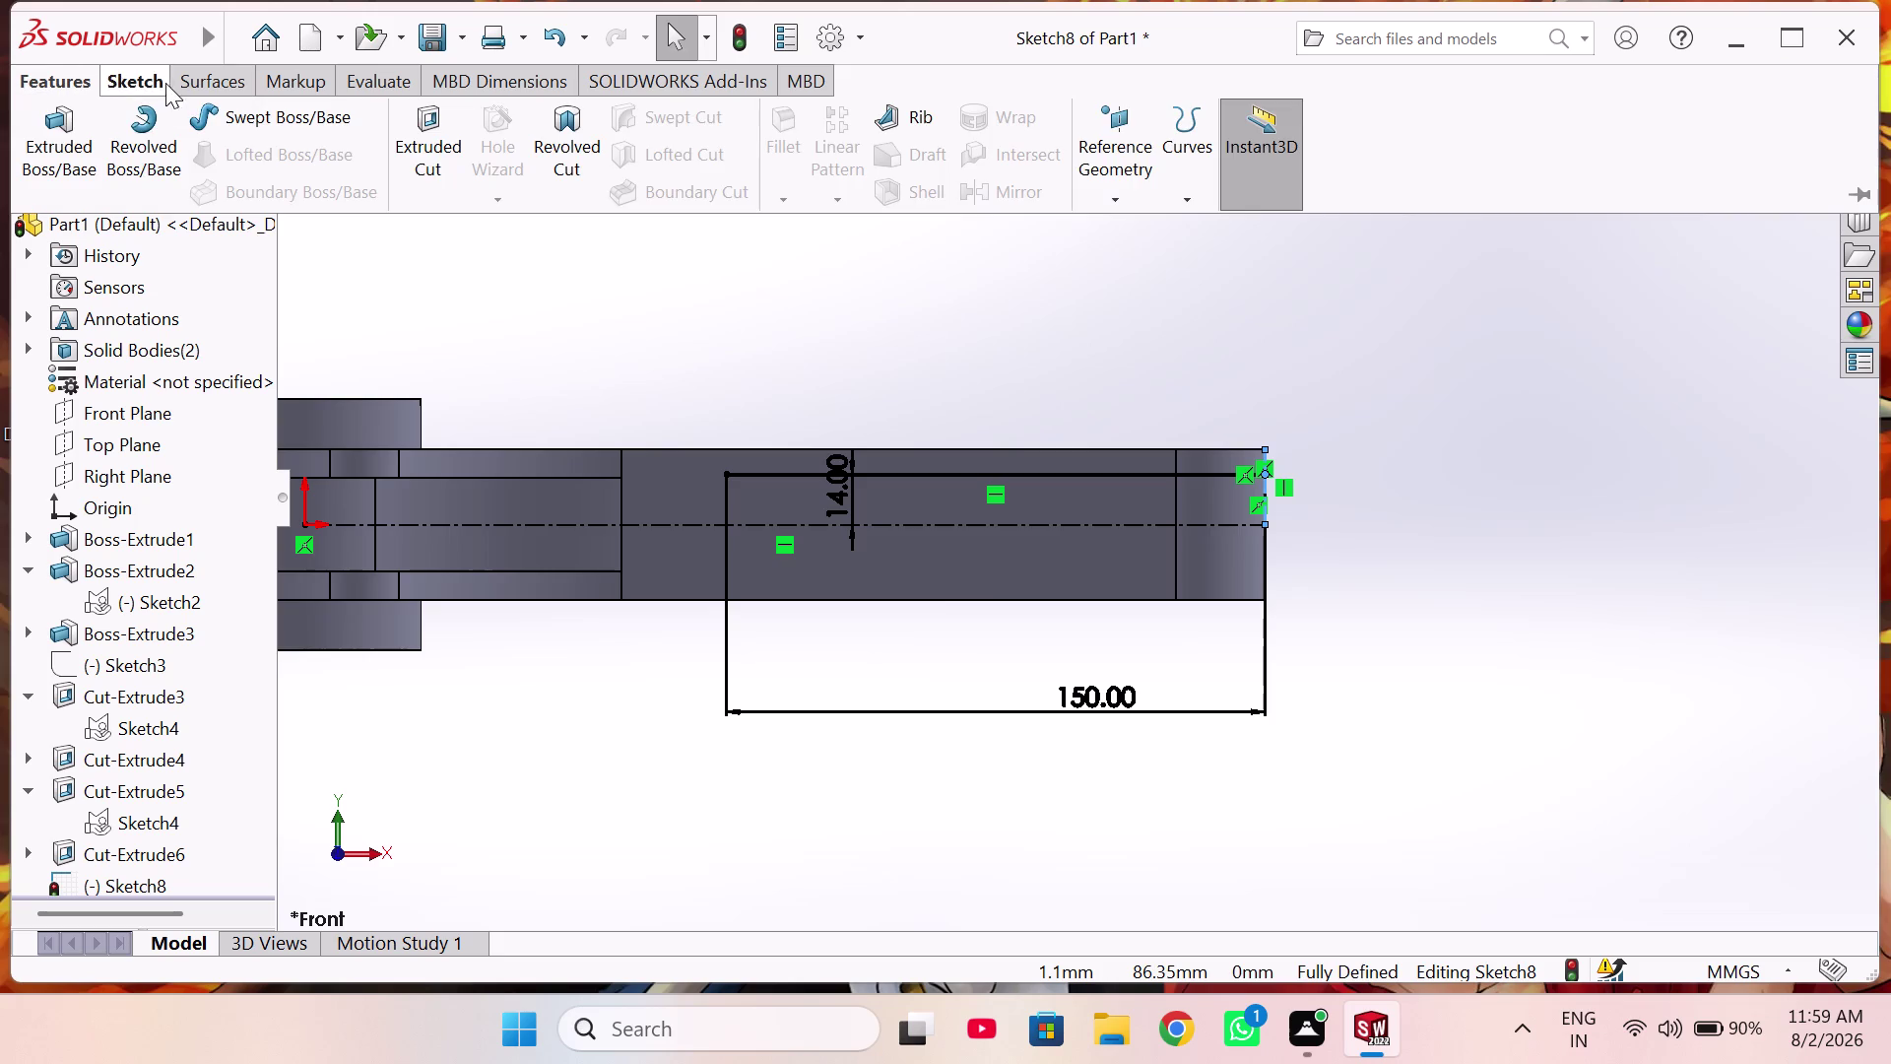
click(129, 72)
click(243, 159)
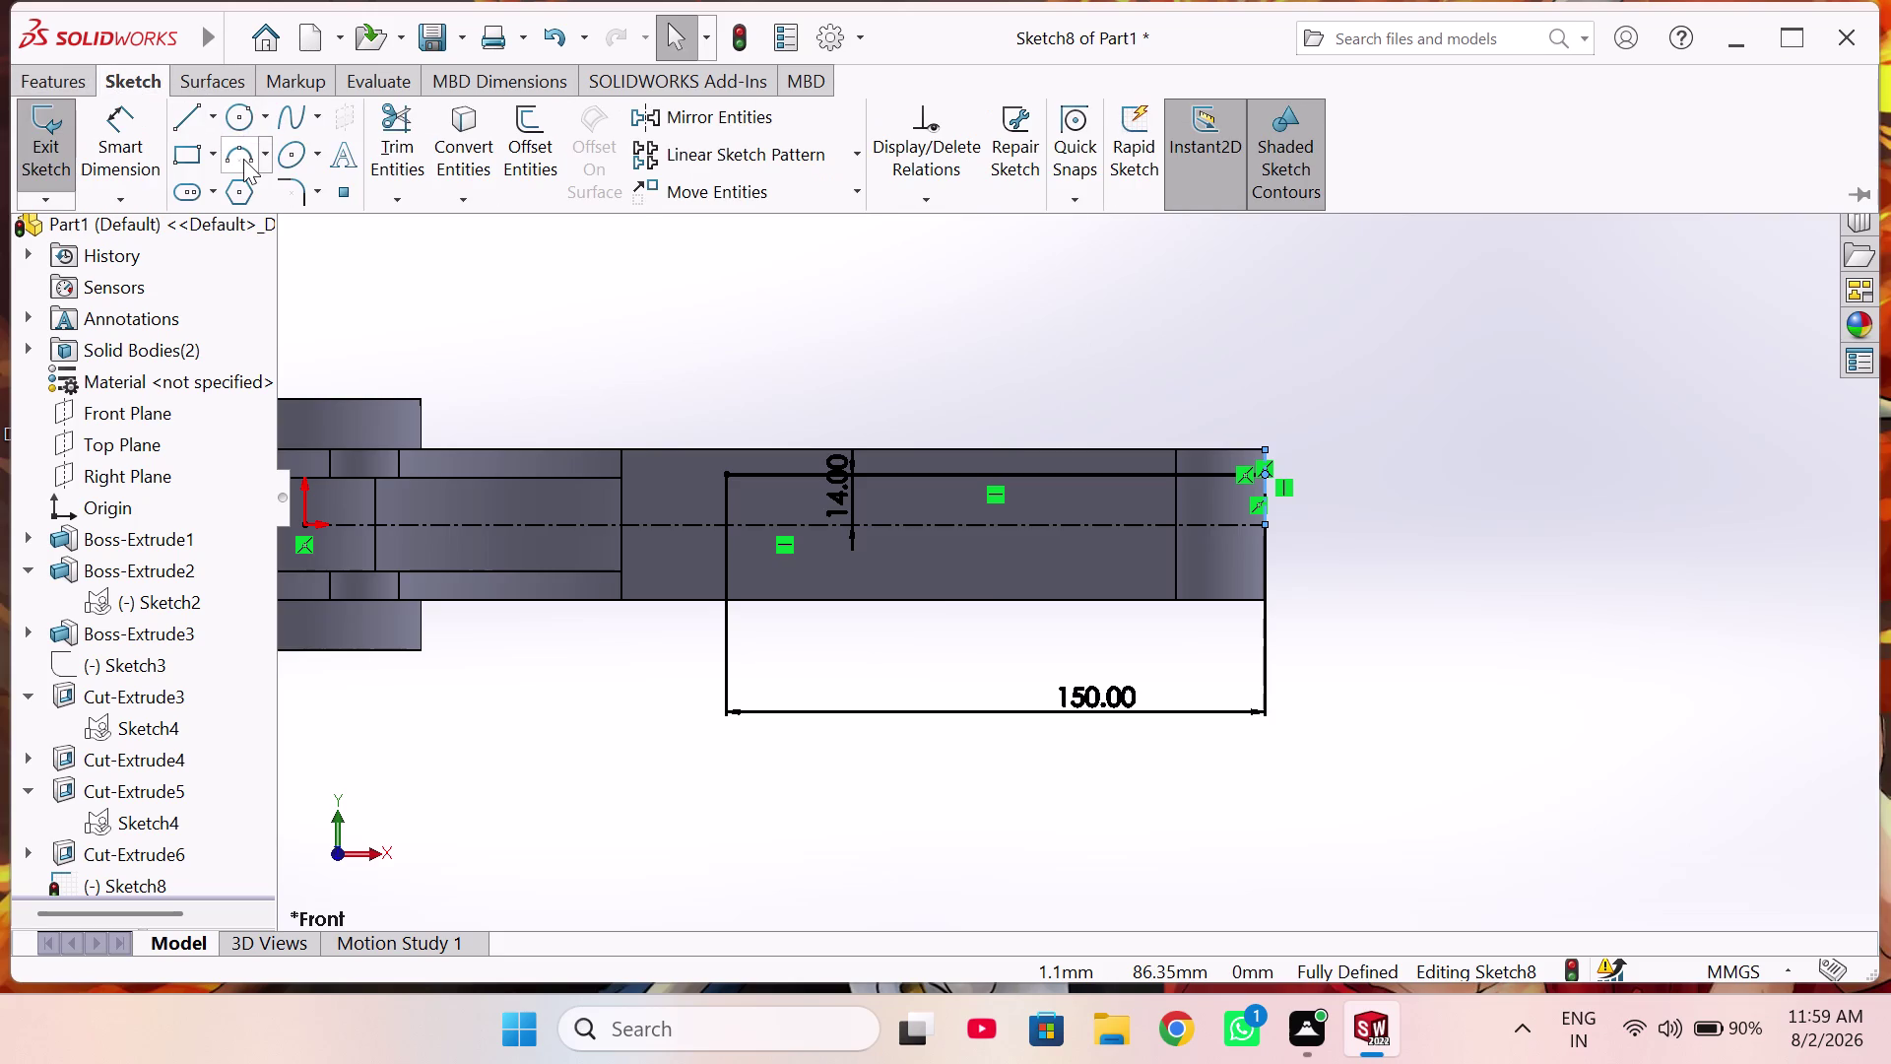